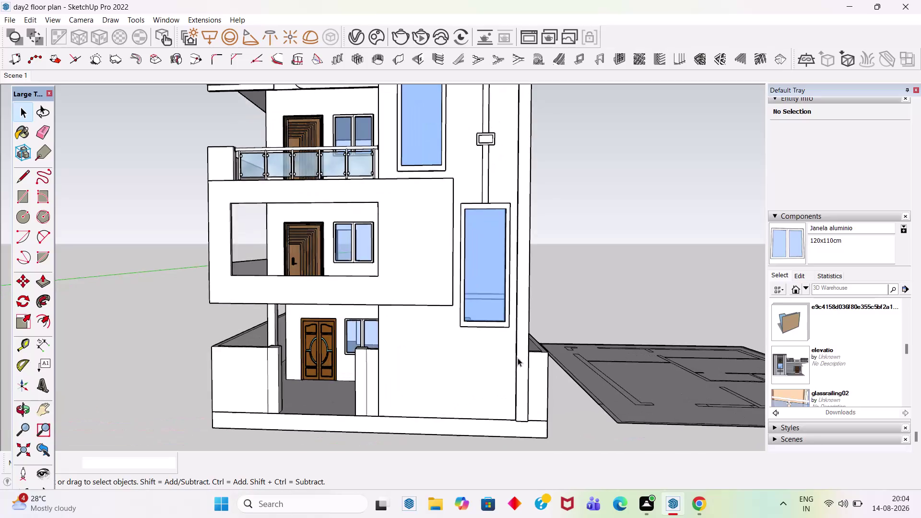
Draw a rectangle across the ground-floor boundary wall face, corner to corner.
scroll(up, 3)
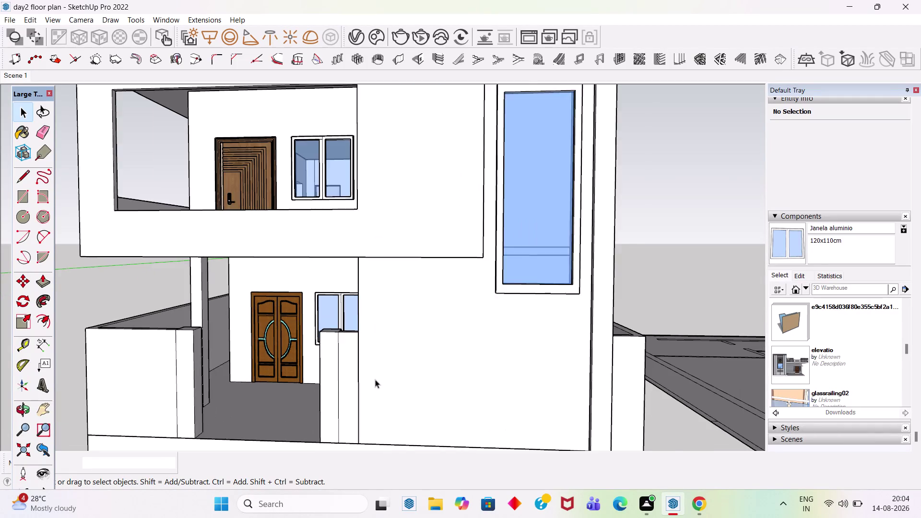
key(r)
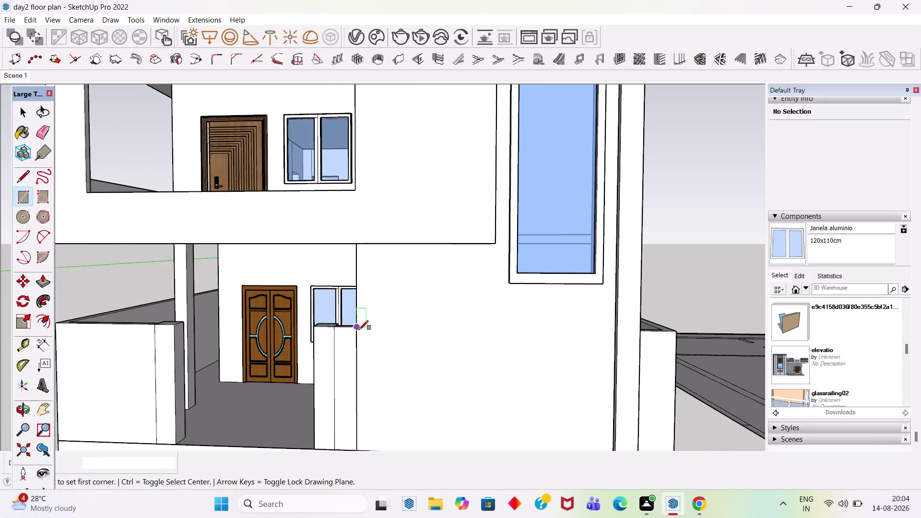
scroll(up, 3)
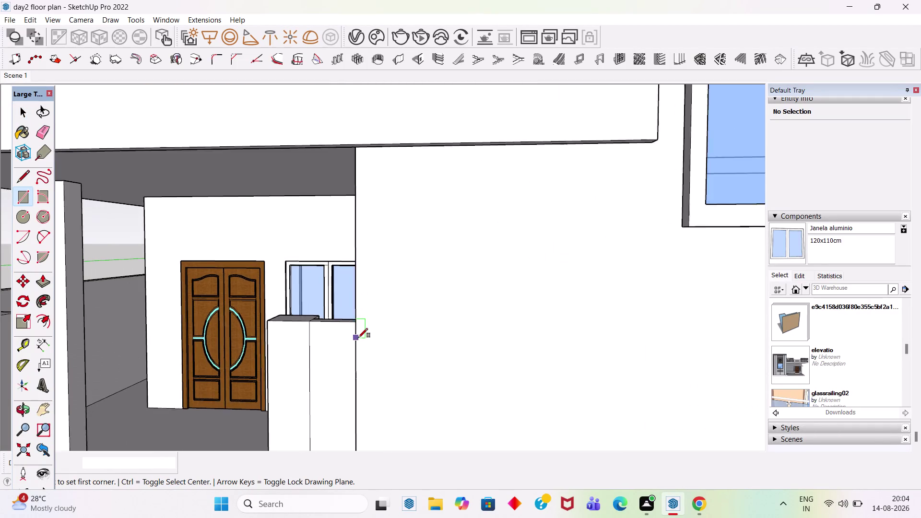
click(356, 320)
scroll(down, 3)
scroll(up, 3)
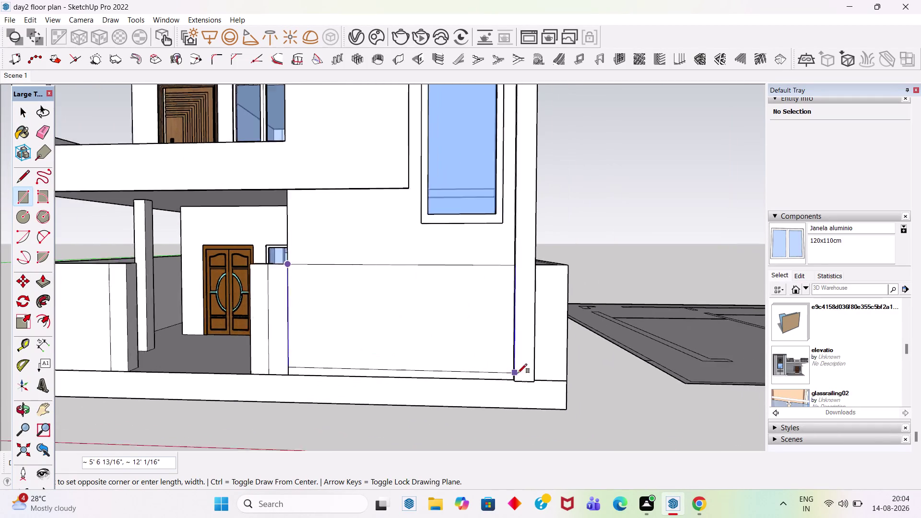
middle_drag(512, 376, 599, 412)
scroll(up, 3)
scroll(up, 3)
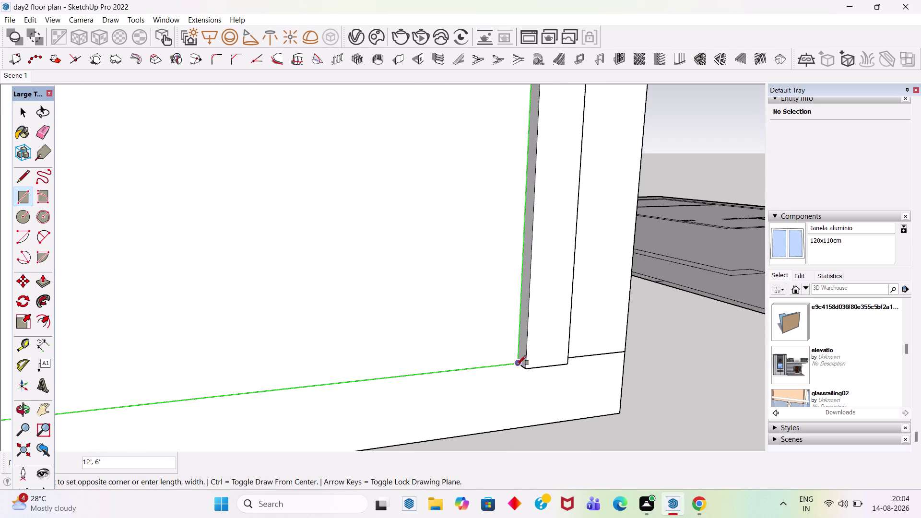
click(517, 362)
key(space)
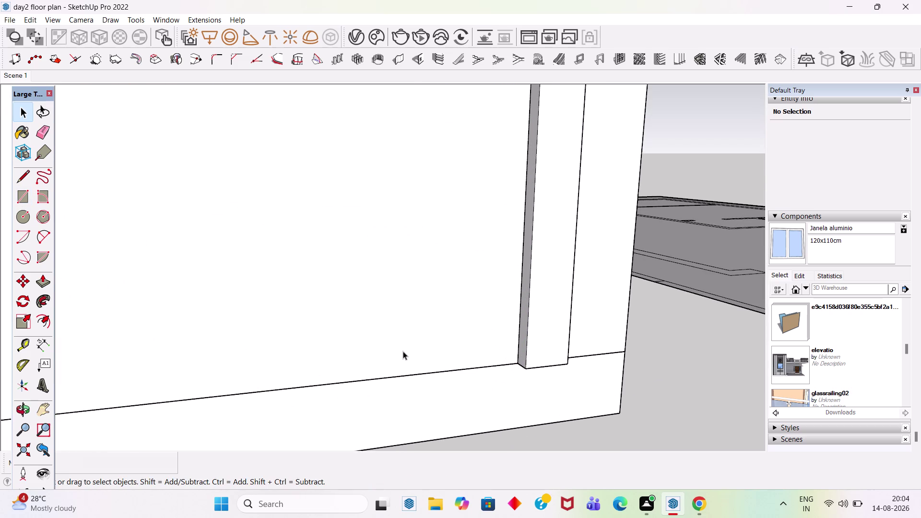
Offset the wall face inward 1' and select the resulting inner rectangle.
key(f)
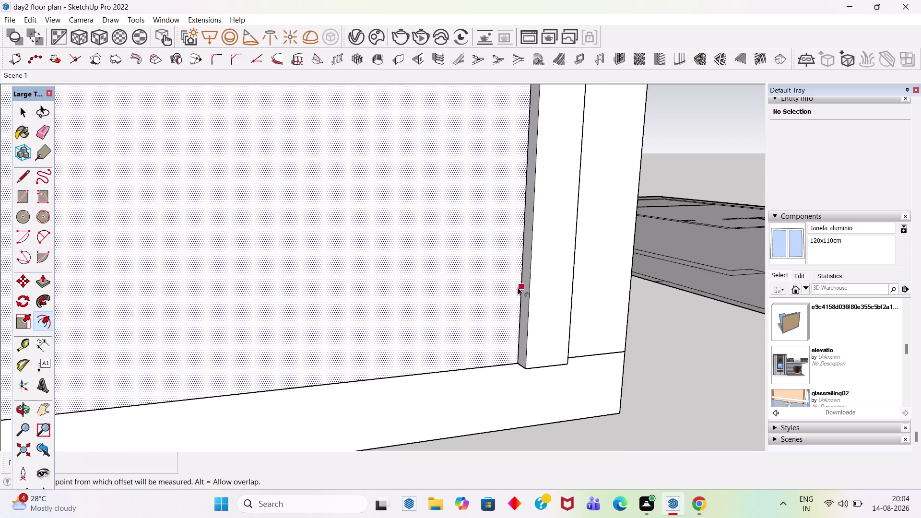
click(517, 287)
text(1)
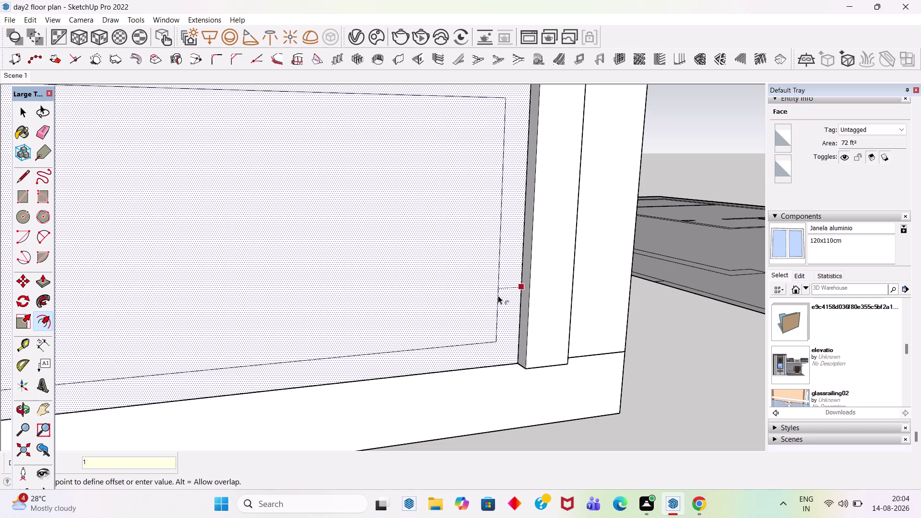
text(')
key(Return)
key(space)
scroll(down, 3)
scroll(down, 3)
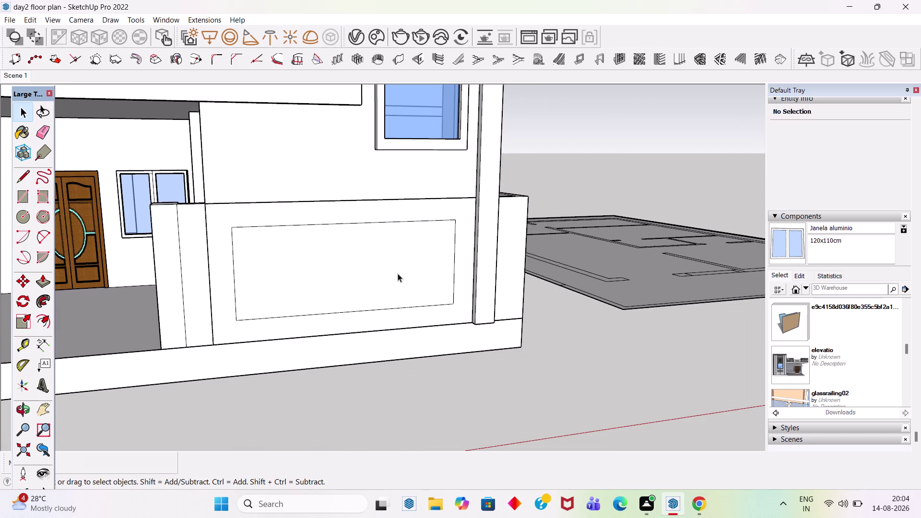
click(397, 273)
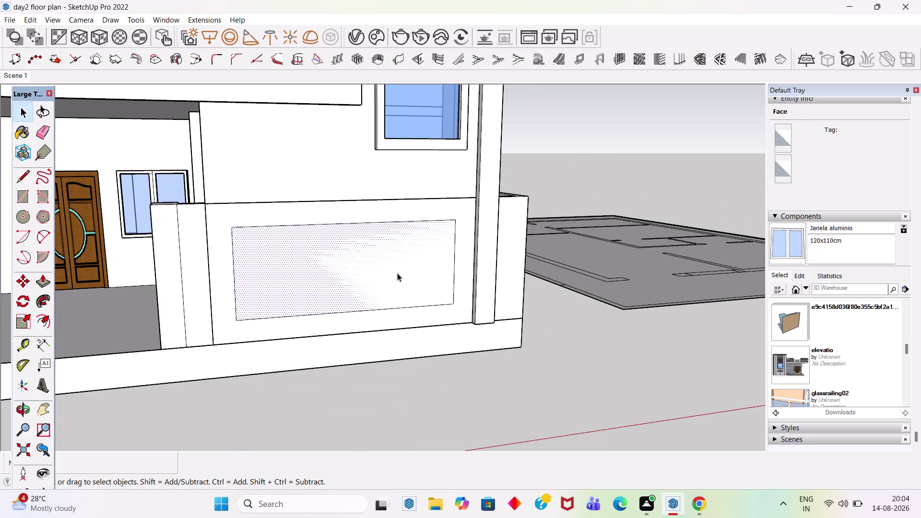
Push-pull the border band around the inner rectangle by 2 inches.
scroll(up, 3)
click(473, 218)
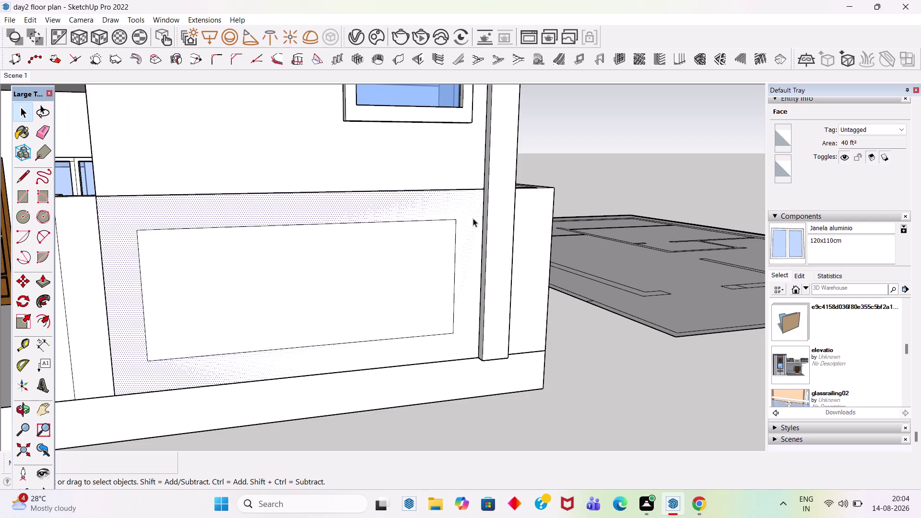
scroll(up, 3)
key(p)
click(492, 216)
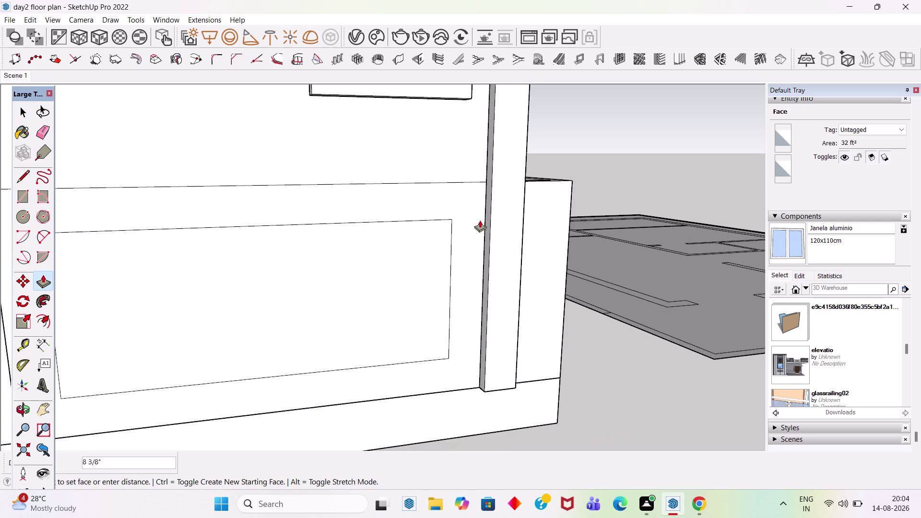
click(473, 227)
key(space)
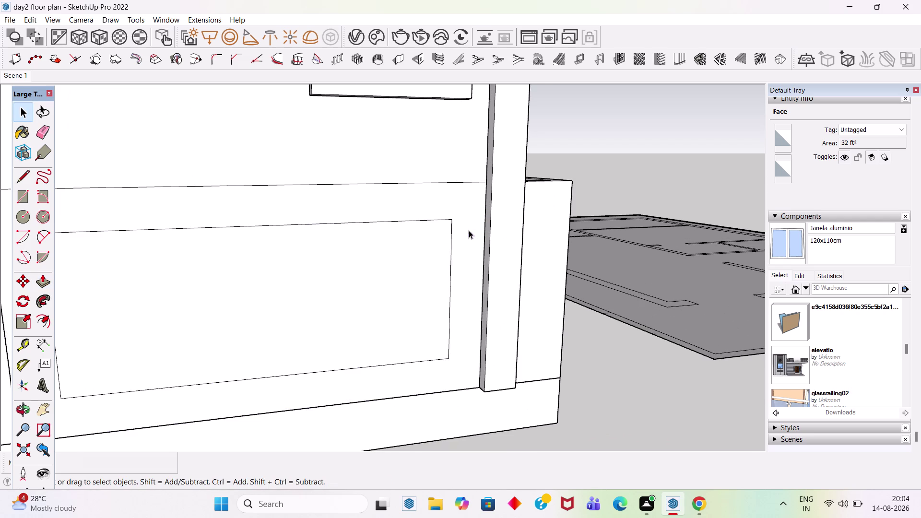
key(p)
click(466, 230)
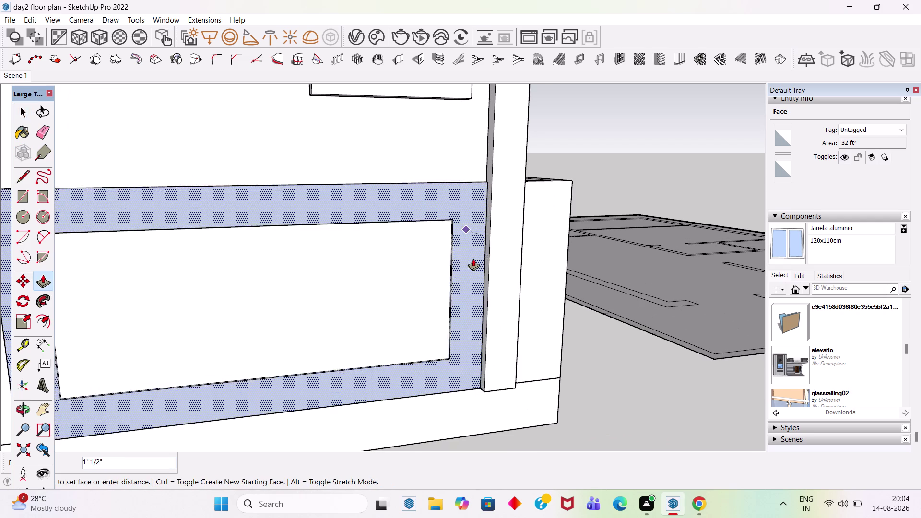
key(Escape)
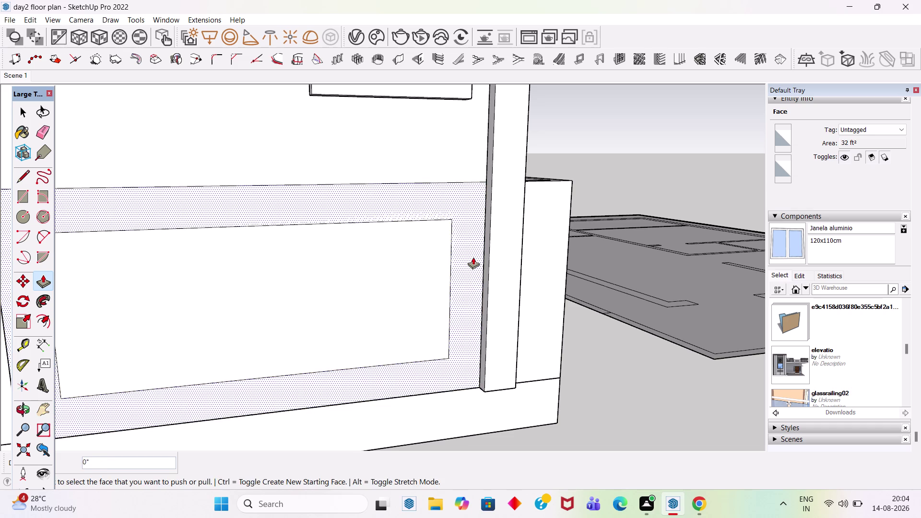
key(space)
key(p)
click(468, 269)
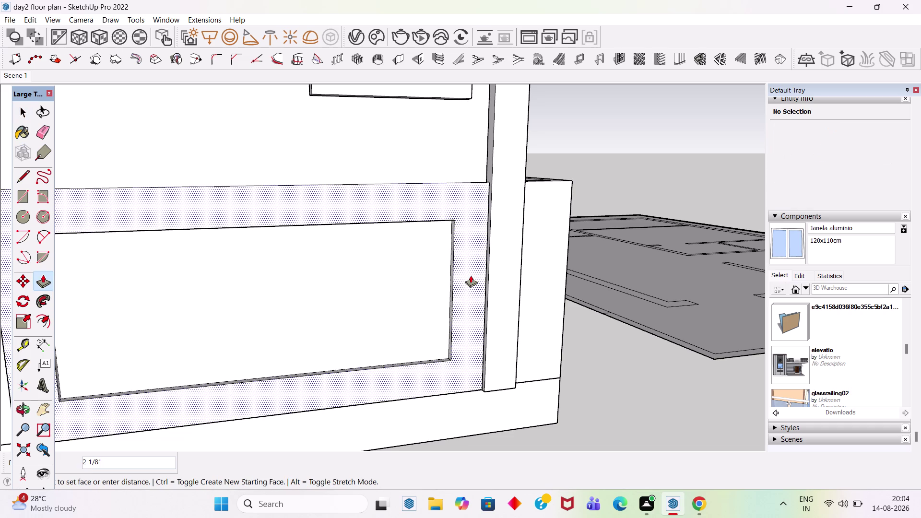
key(2)
key(Return)
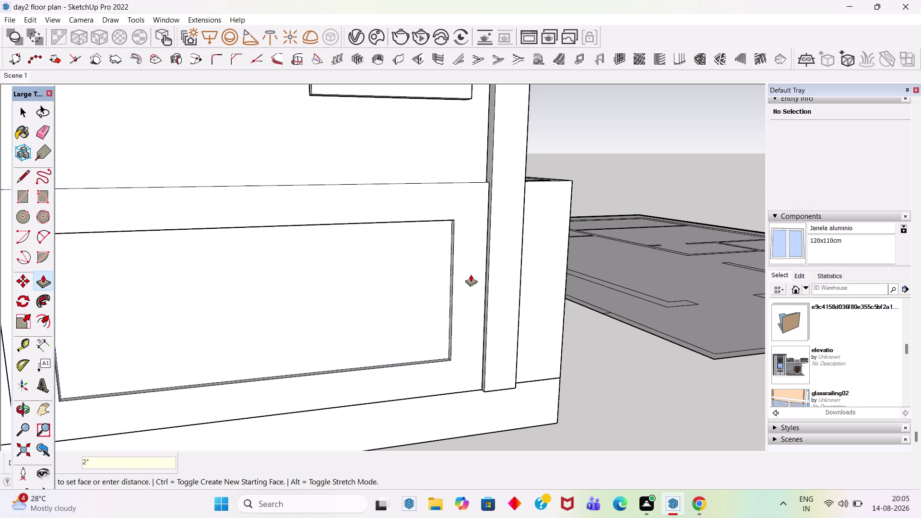
key(space)
Select all connected panel geometry and open its context menu.
triple_click(469, 272)
right_click(470, 272)
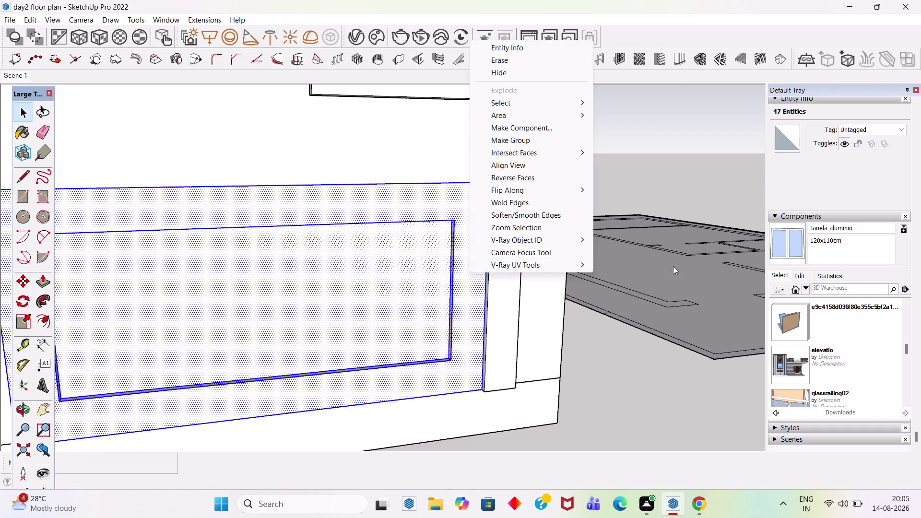
click(506, 142)
click(672, 161)
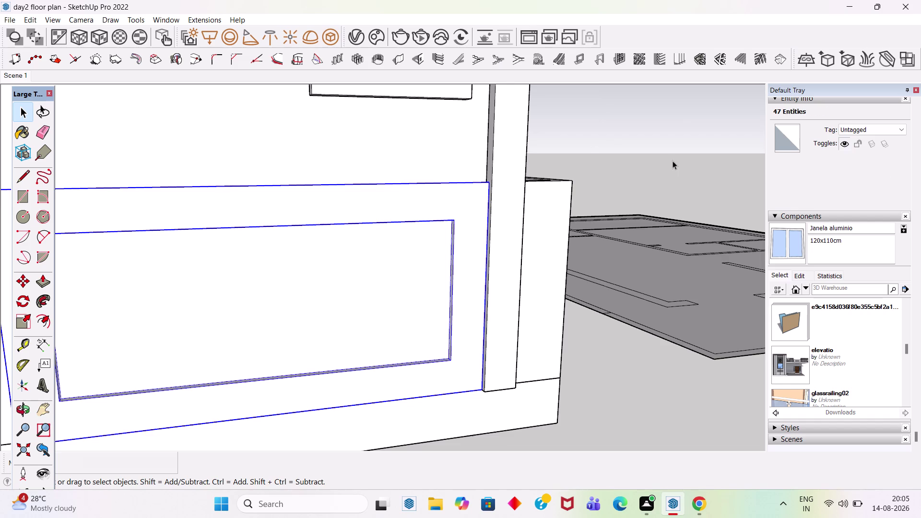
Orbit to the gate pillar, open its group, and push-pull its front face.
scroll(down, 3)
middle_drag(577, 276, 512, 242)
scroll(up, 3)
middle_drag(390, 224, 579, 327)
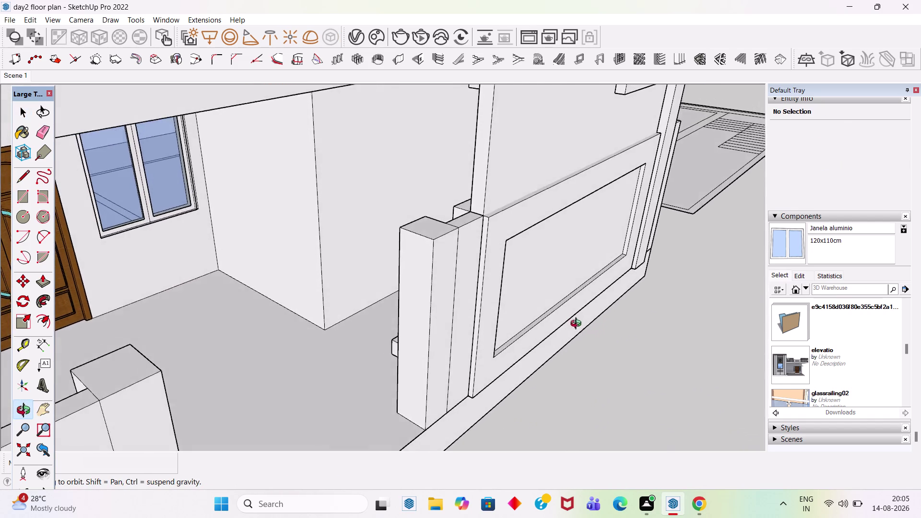
middle_drag(579, 327, 434, 311)
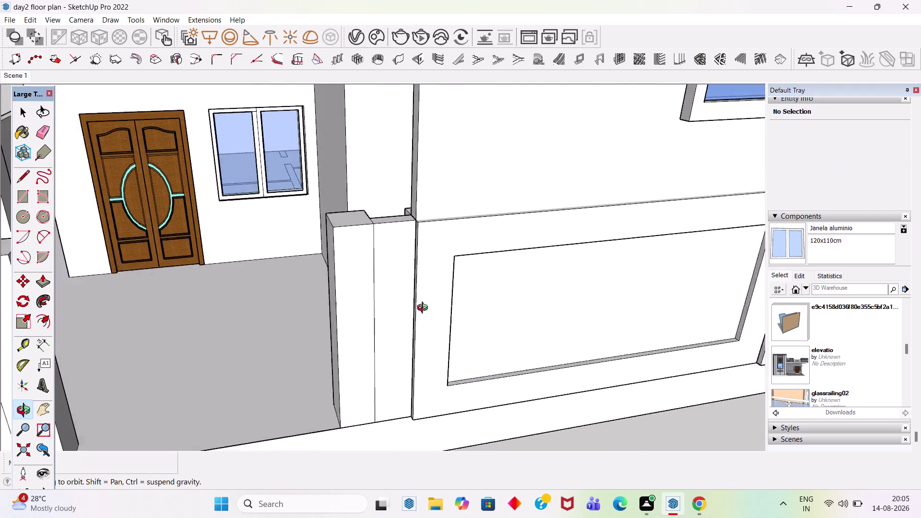
middle_drag(433, 311, 488, 300)
scroll(up, 3)
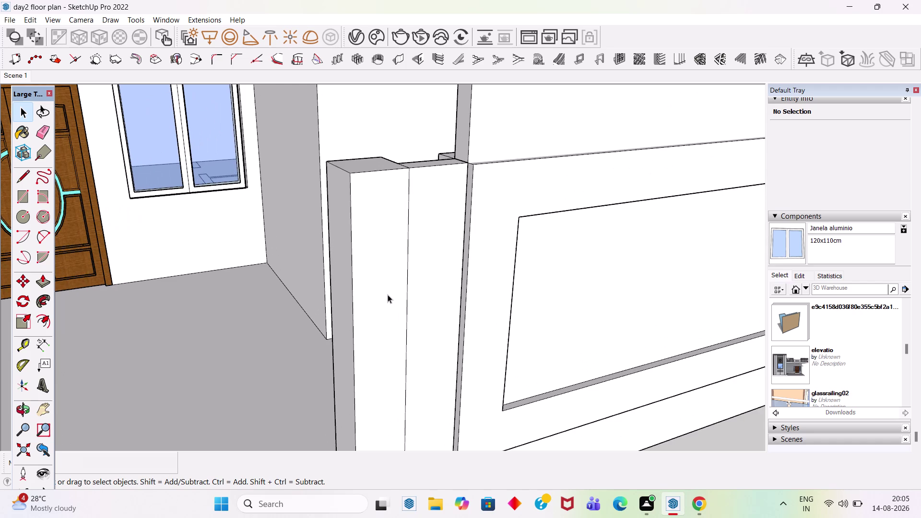
click(387, 295)
double_click(391, 292)
click(392, 287)
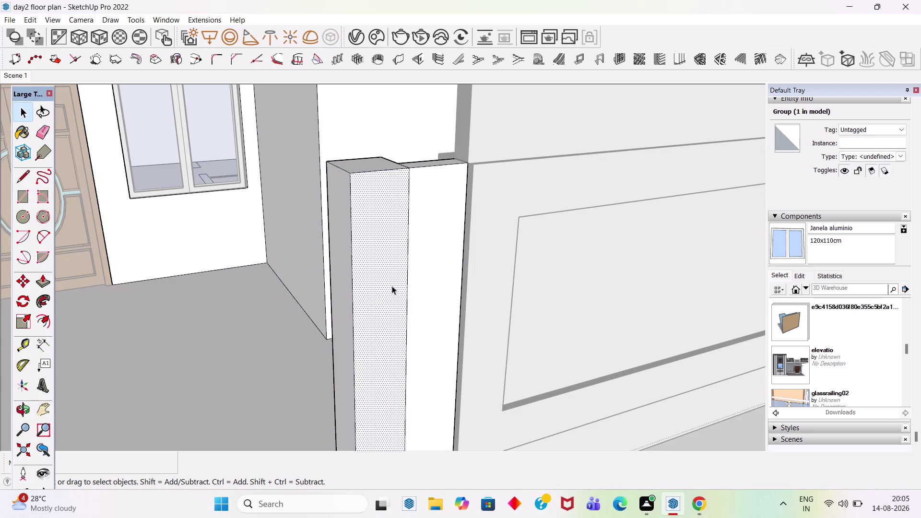
key(p)
click(420, 289)
click(471, 254)
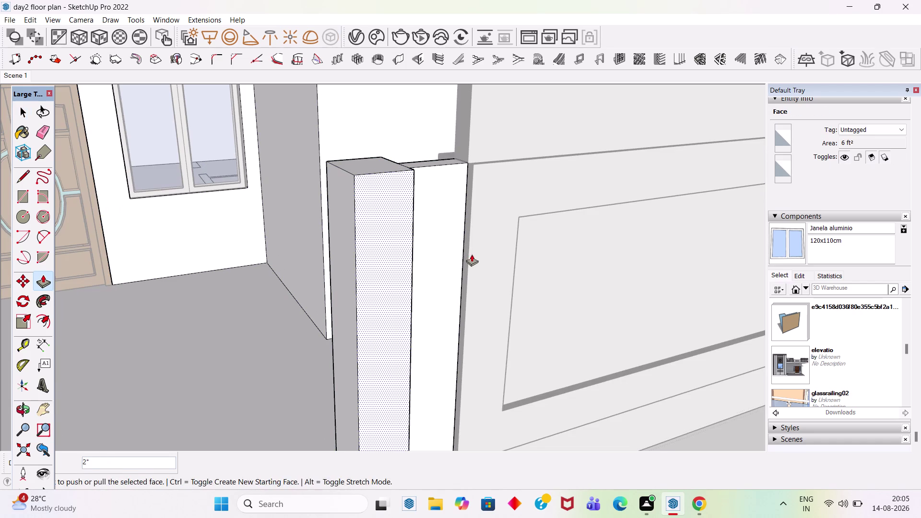
key(space)
Orbit around the whole front boundary wall and back to the house front.
scroll(down, 3)
click(520, 405)
scroll(down, 3)
middle_drag(515, 407, 506, 352)
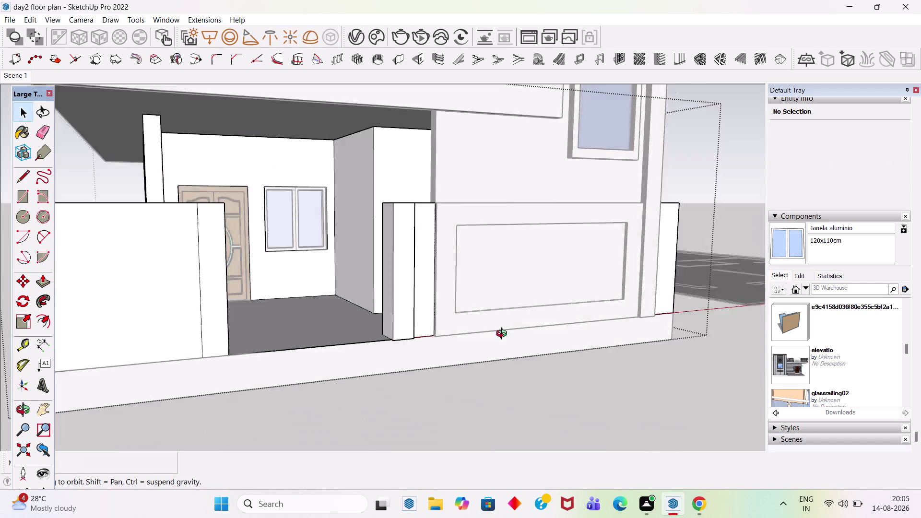
middle_drag(507, 352, 143, 367)
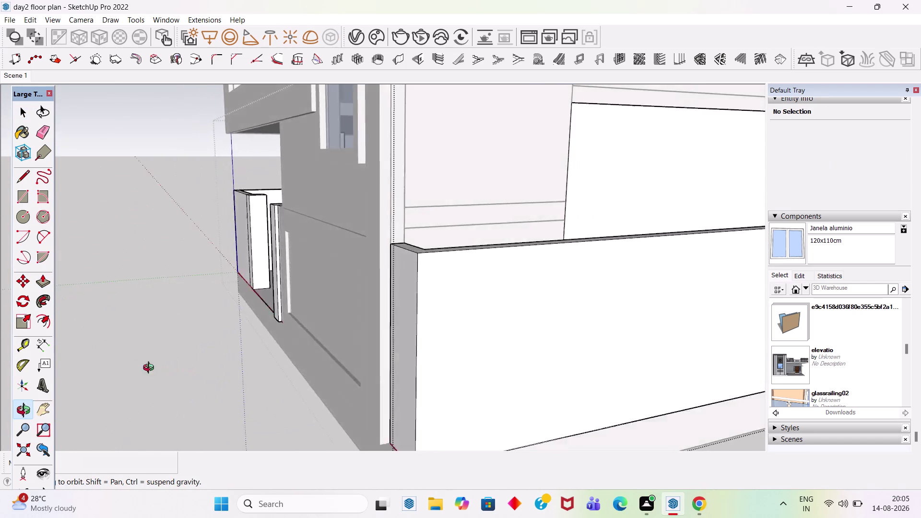
middle_drag(143, 367, 441, 309)
scroll(down, 3)
scroll(up, 3)
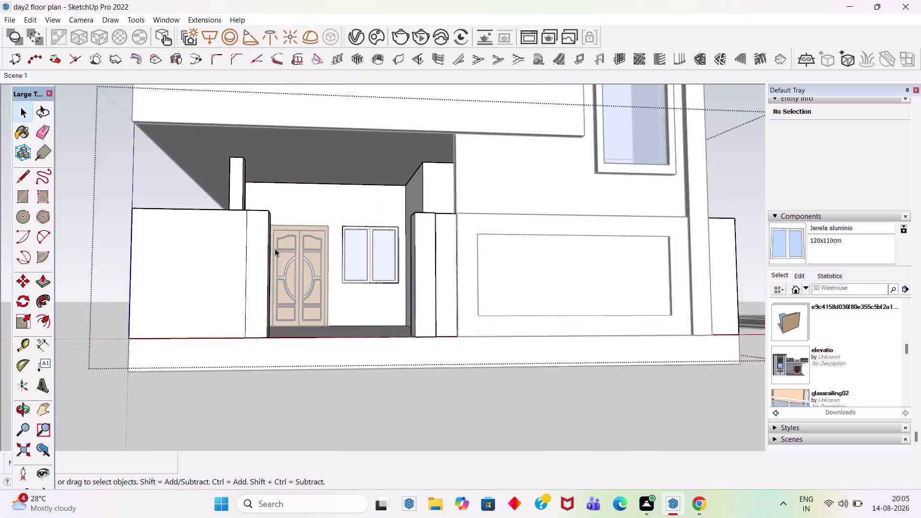
scroll(up, 3)
scroll(up, 3)
scroll(down, 3)
Push-pull the left gate pillar's side face by 2 inches.
double_click(308, 301)
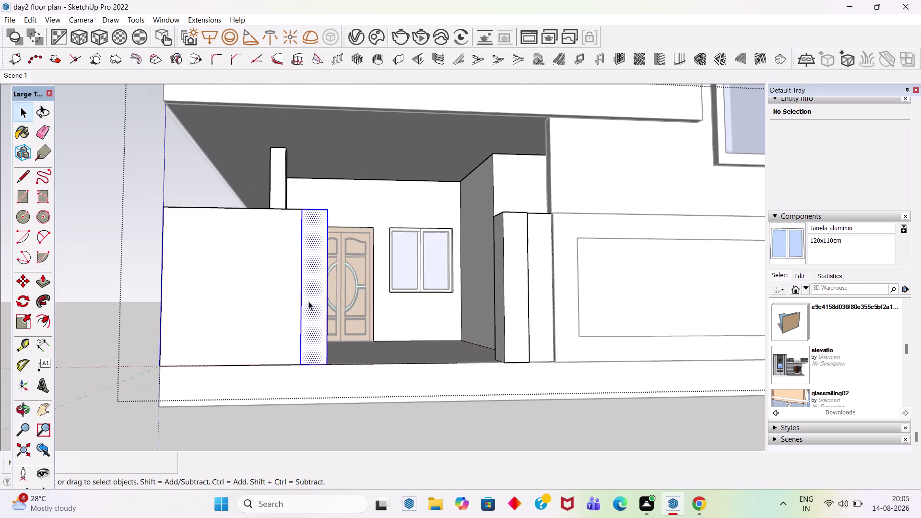
click(314, 304)
key(p)
click(314, 301)
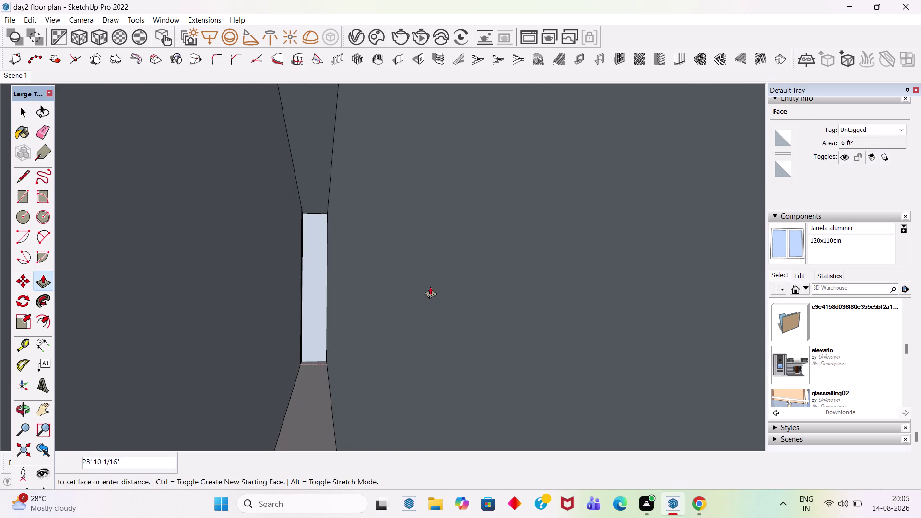
scroll(down, 3)
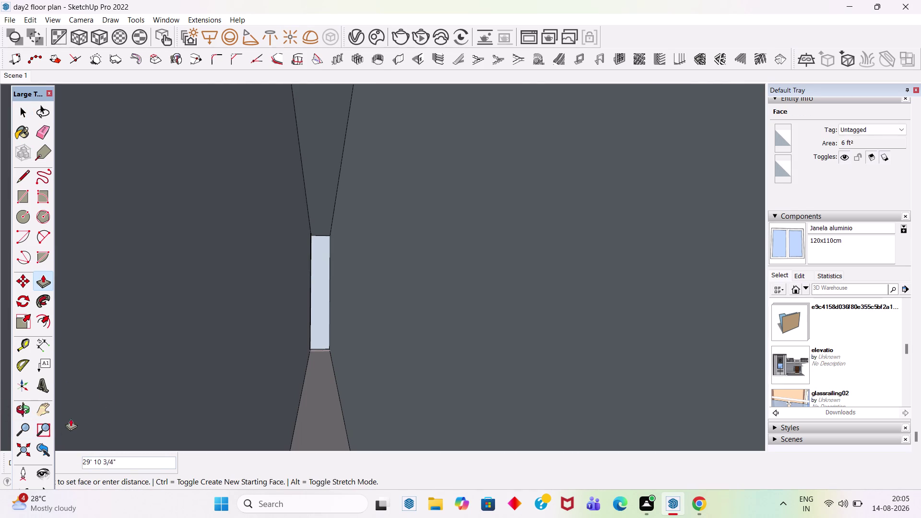
key(2)
key(Return)
key(space)
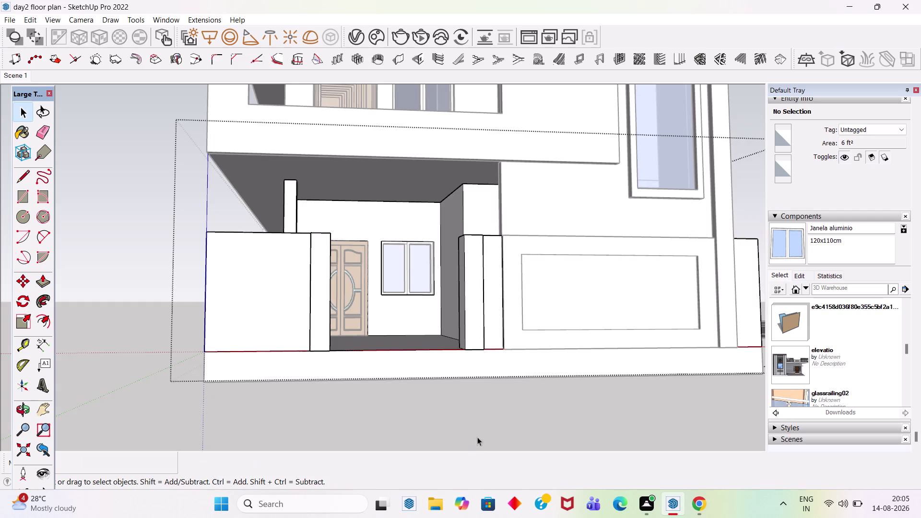
scroll(up, 3)
scroll(down, 3)
middle_drag(359, 302, 403, 374)
scroll(up, 3)
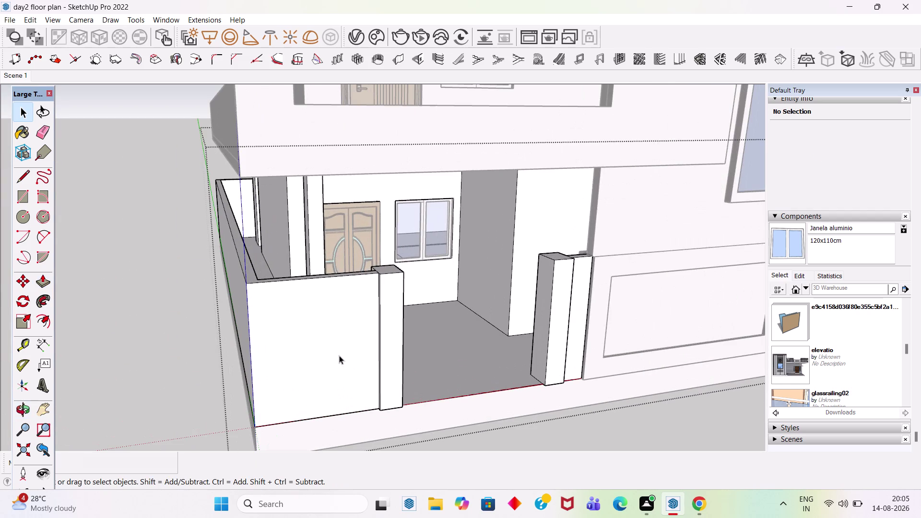
click(188, 333)
key(r)
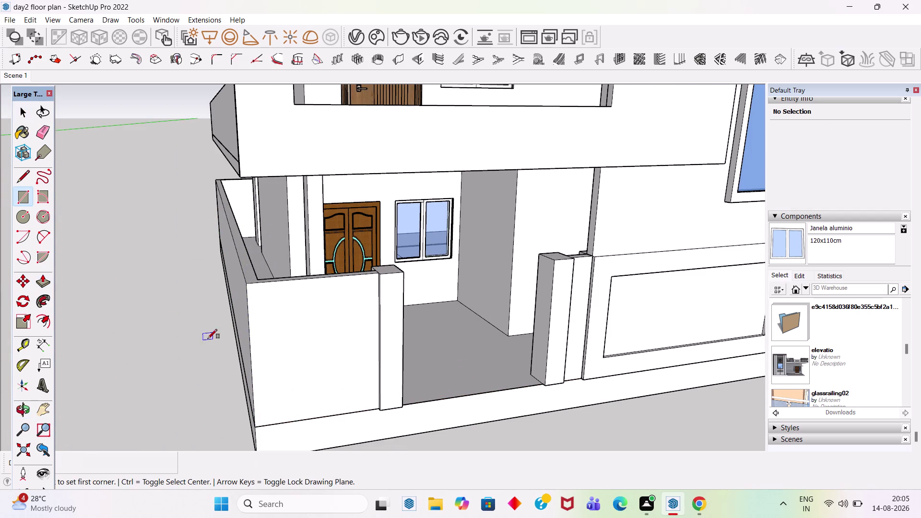
scroll(up, 3)
middle_drag(384, 303, 433, 310)
scroll(up, 3)
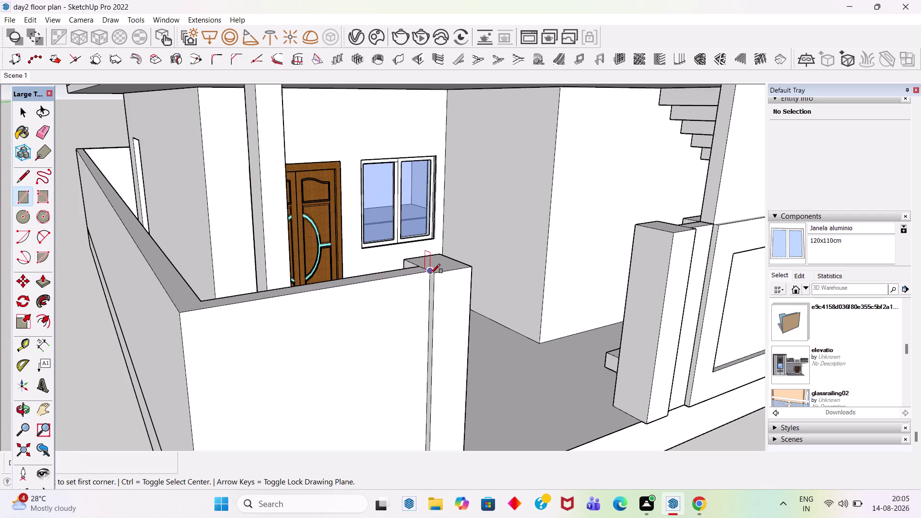
click(431, 272)
scroll(down, 3)
scroll(up, 3)
click(313, 390)
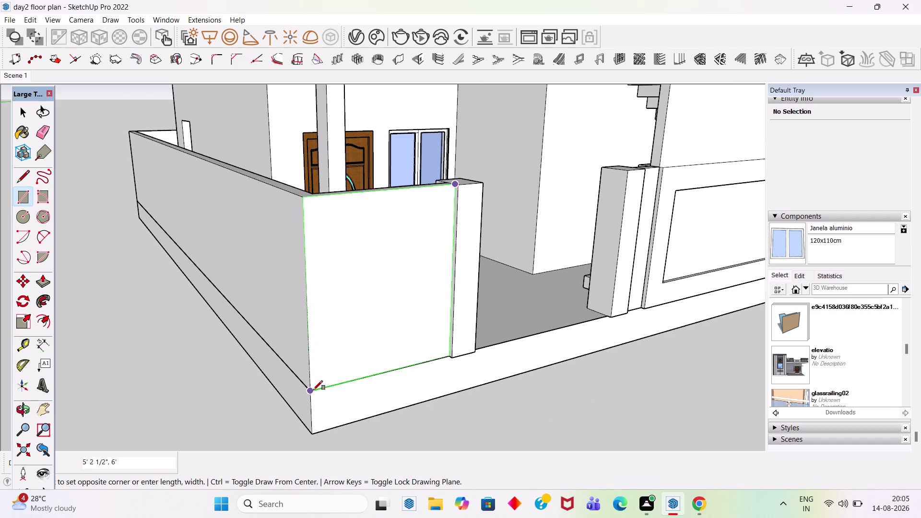
key(space)
key(f)
click(389, 209)
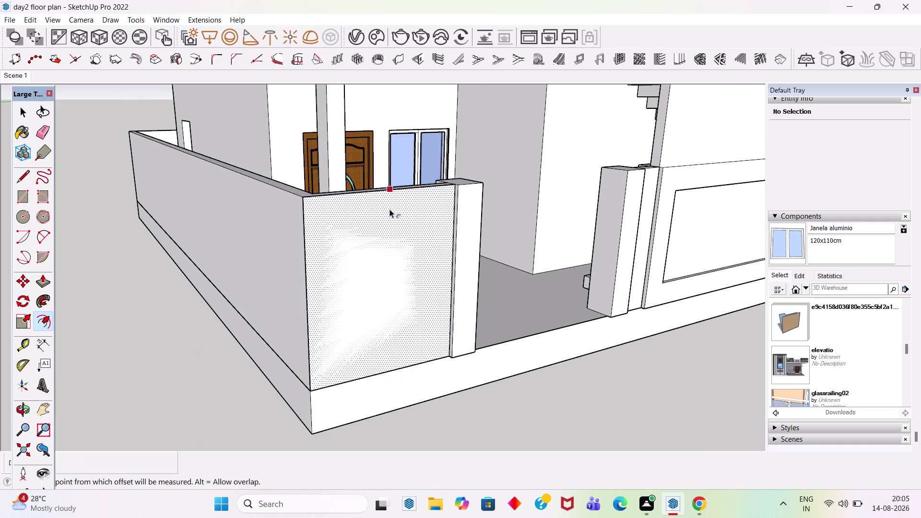
text(1')
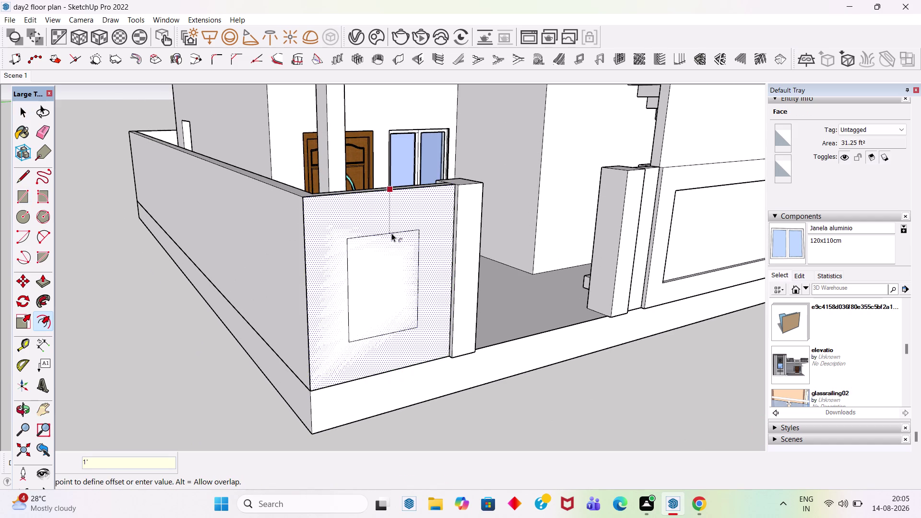
key(Return)
key(space)
click(381, 224)
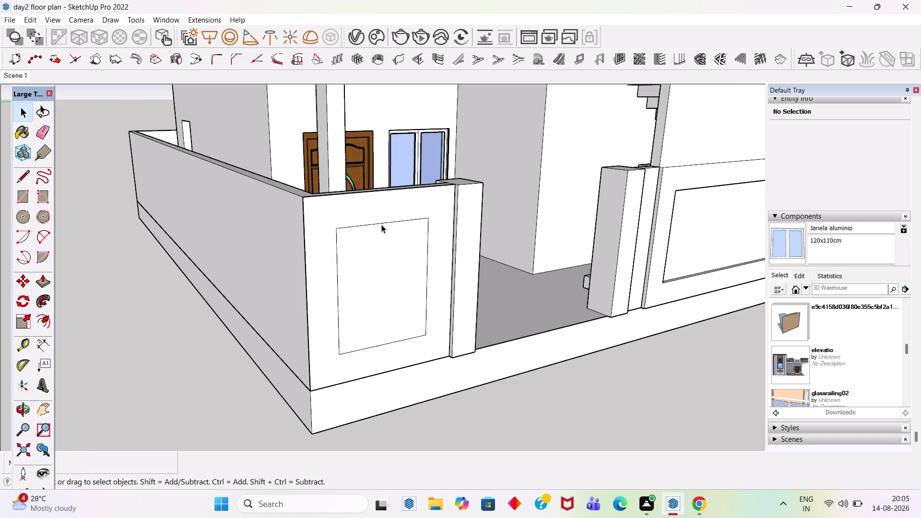
key(p)
click(418, 211)
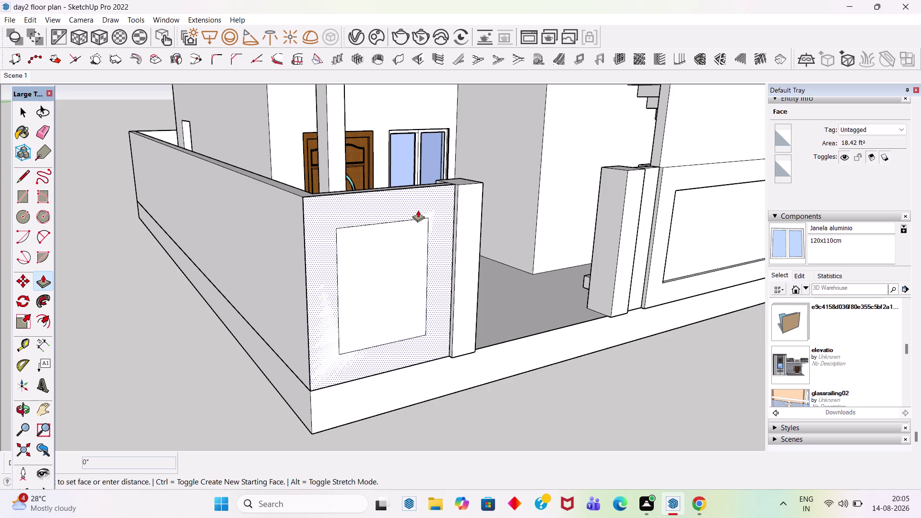
scroll(up, 3)
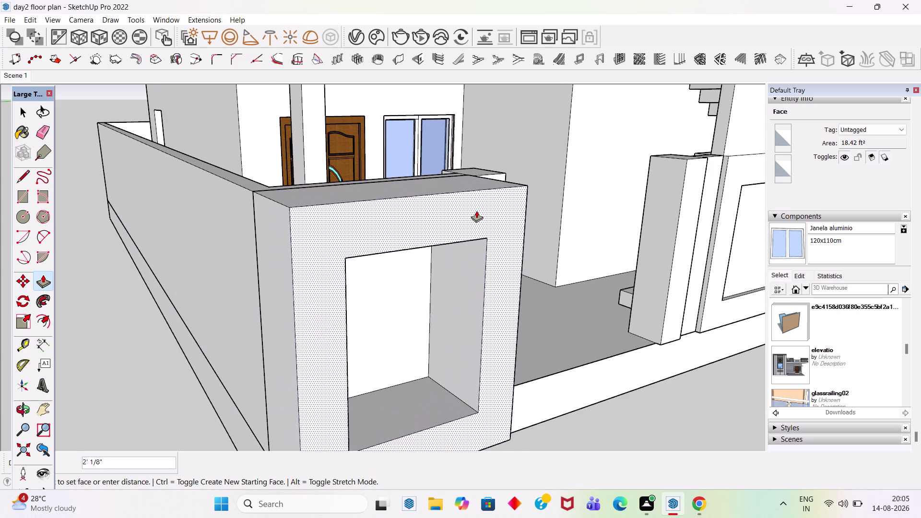
middle_drag(504, 193, 329, 156)
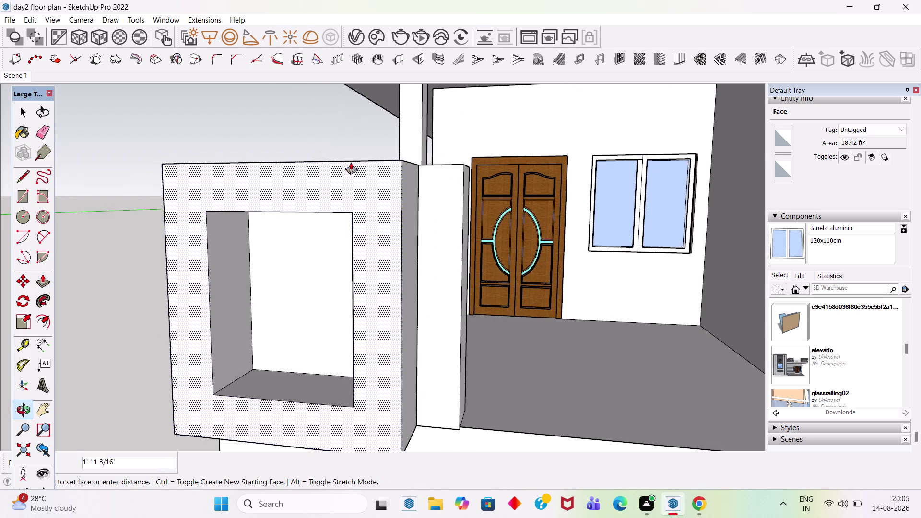
click(437, 238)
key(space)
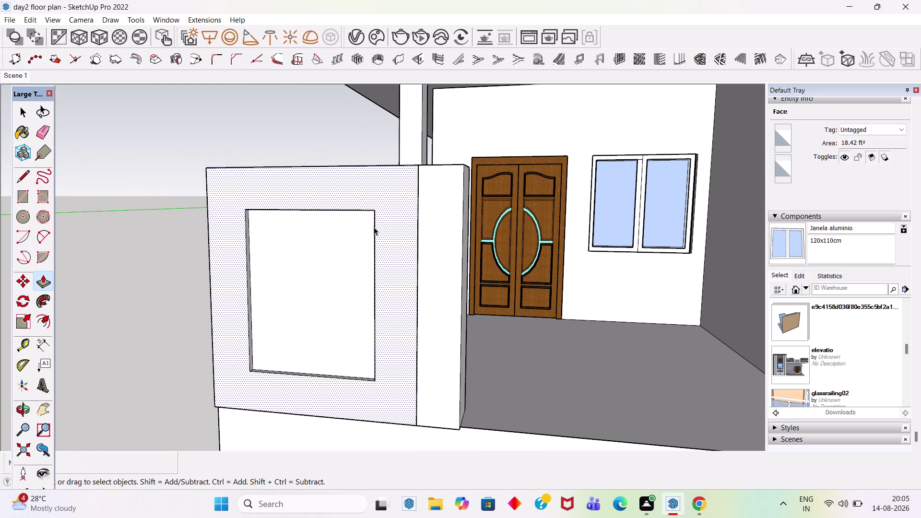
scroll(down, 3)
middle_drag(400, 226, 552, 271)
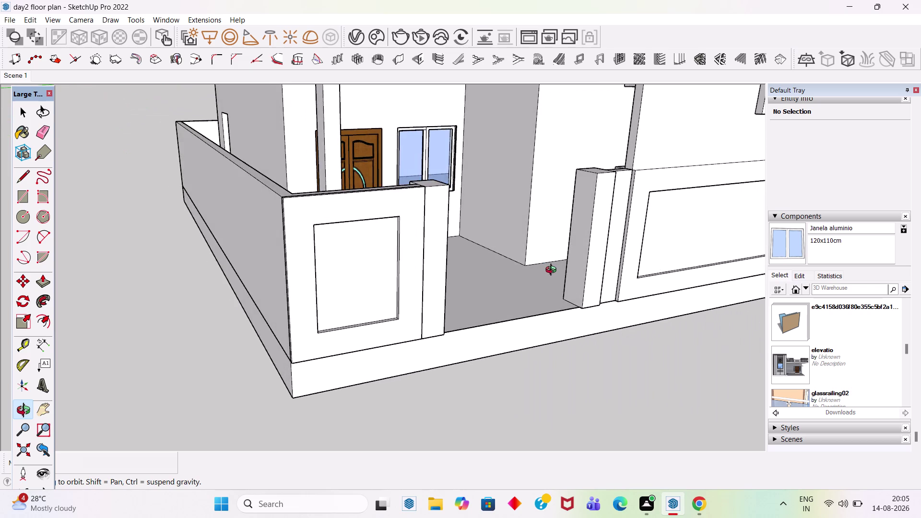
middle_drag(553, 271, 679, 289)
scroll(up, 3)
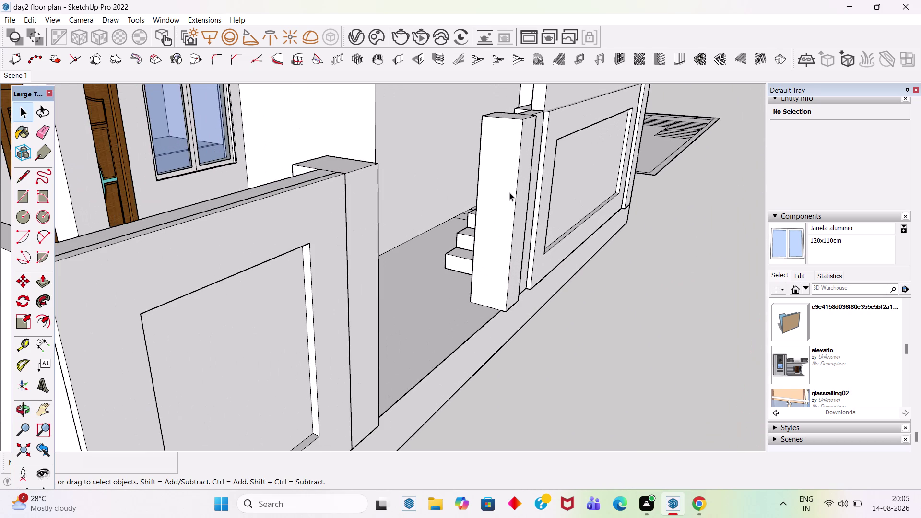
scroll(down, 3)
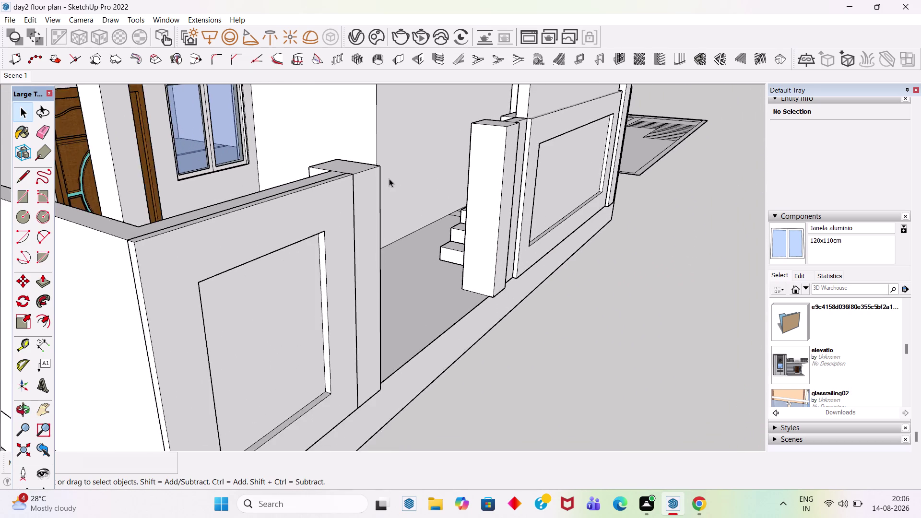
scroll(down, 3)
middle_drag(386, 204, 315, 196)
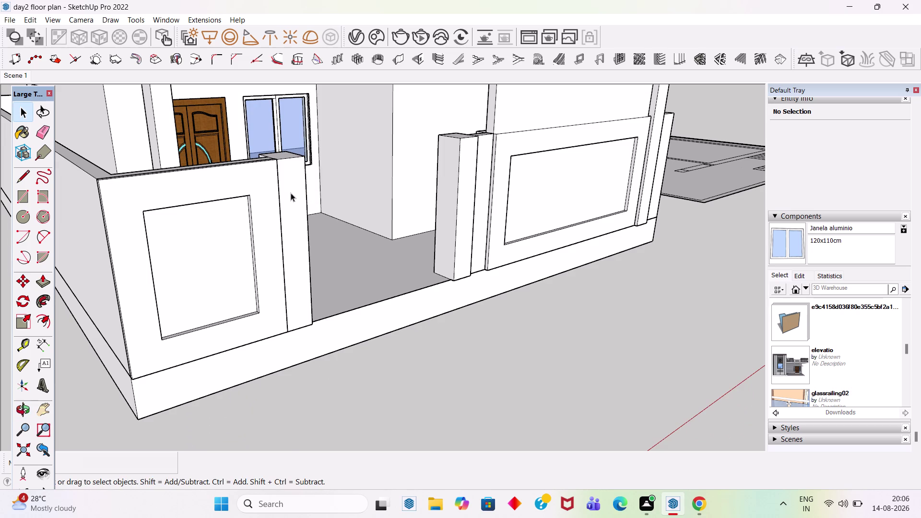
scroll(up, 3)
key(space)
key(ctrl+z)
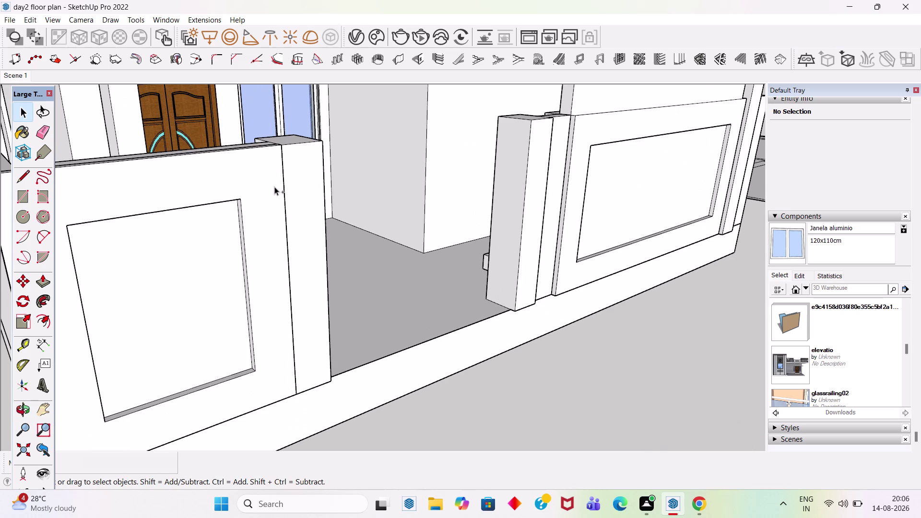
key(ctrl+z)
scroll(down, 3)
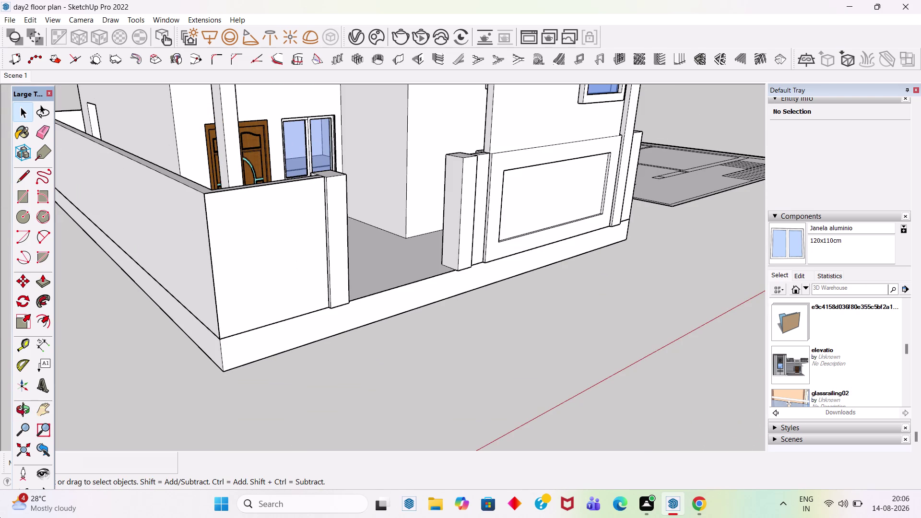
scroll(up, 3)
scroll(up, 3)
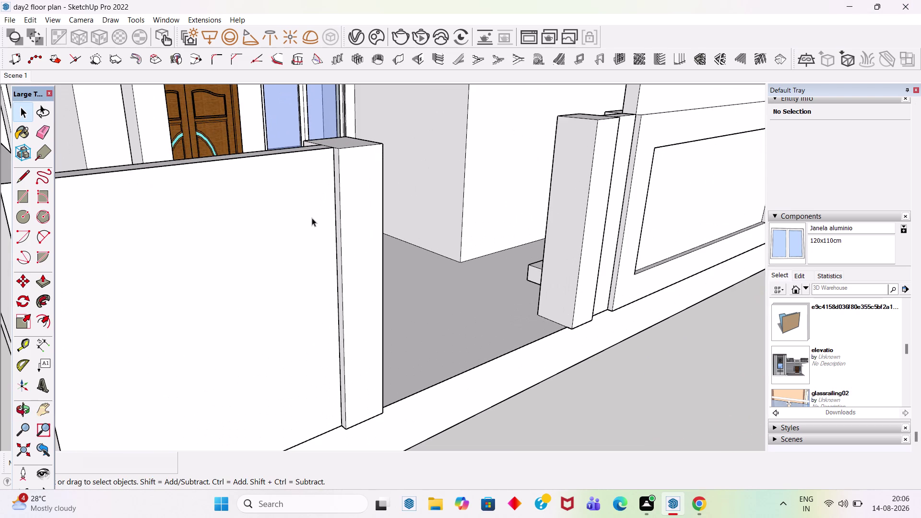
scroll(down, 3)
scroll(up, 3)
click(274, 226)
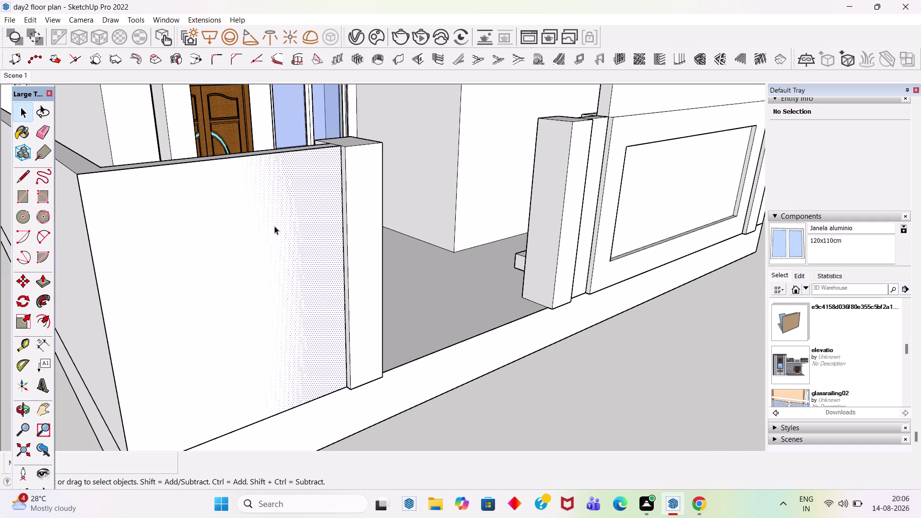
key(Delete)
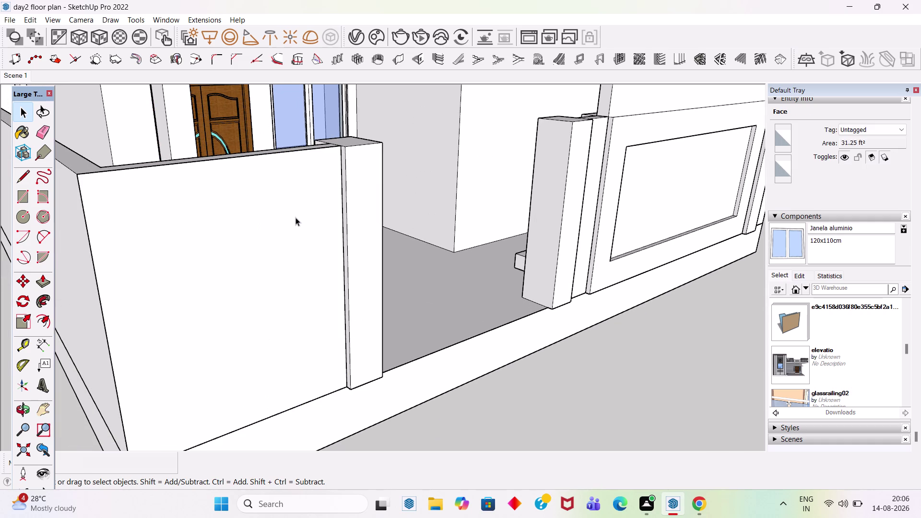
key(t)
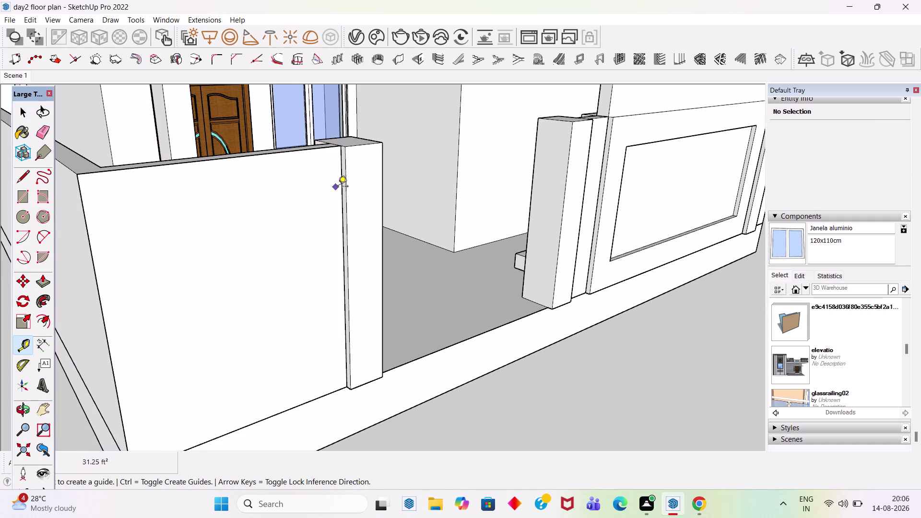
Place a guide 1' from the wall's right edge and draw a rectangle to the bottom corner.
click(340, 186)
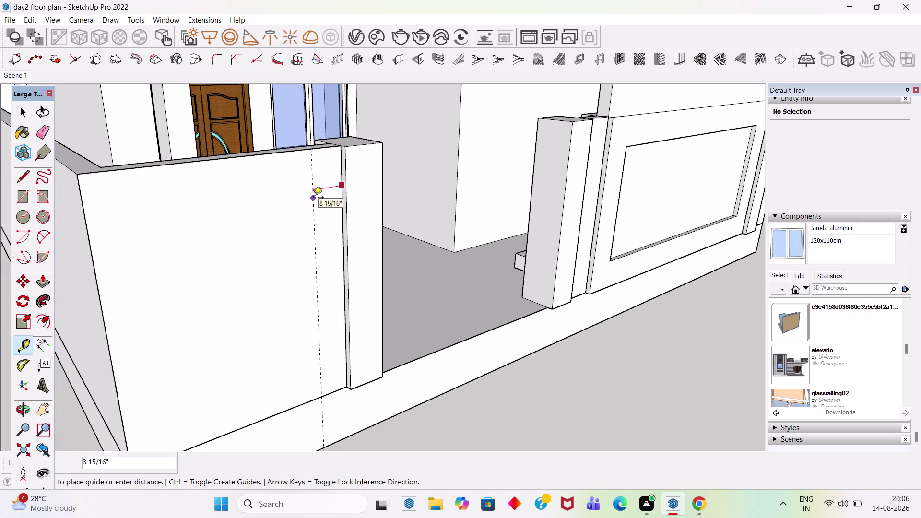
key(1)
key(apostrophe)
key(Return)
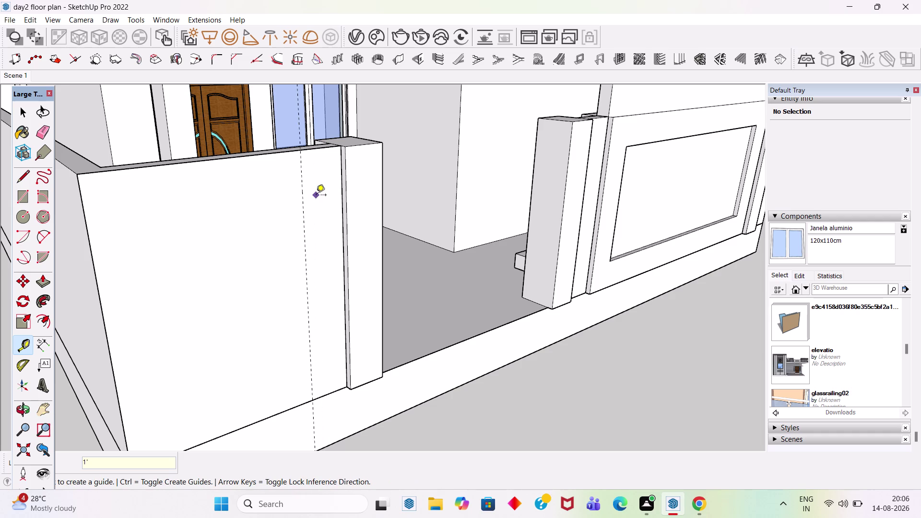
key(r)
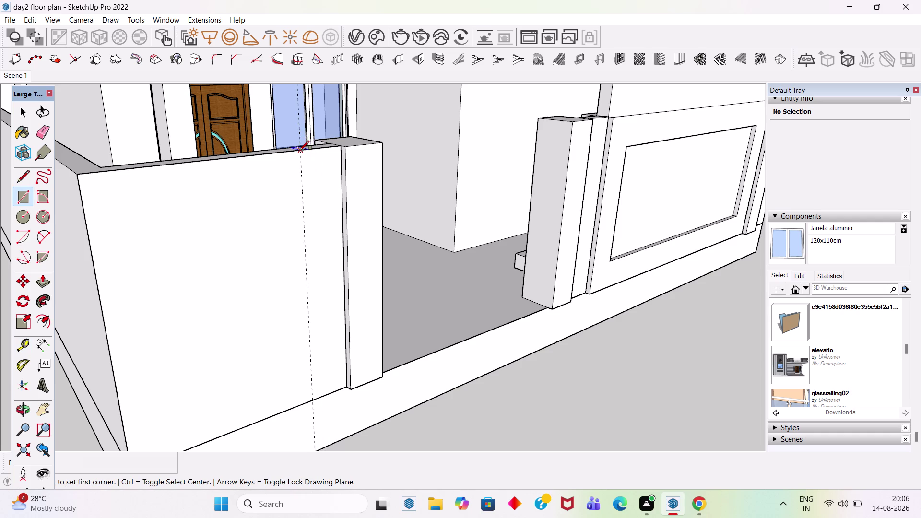
click(300, 150)
scroll(down, 3)
click(159, 402)
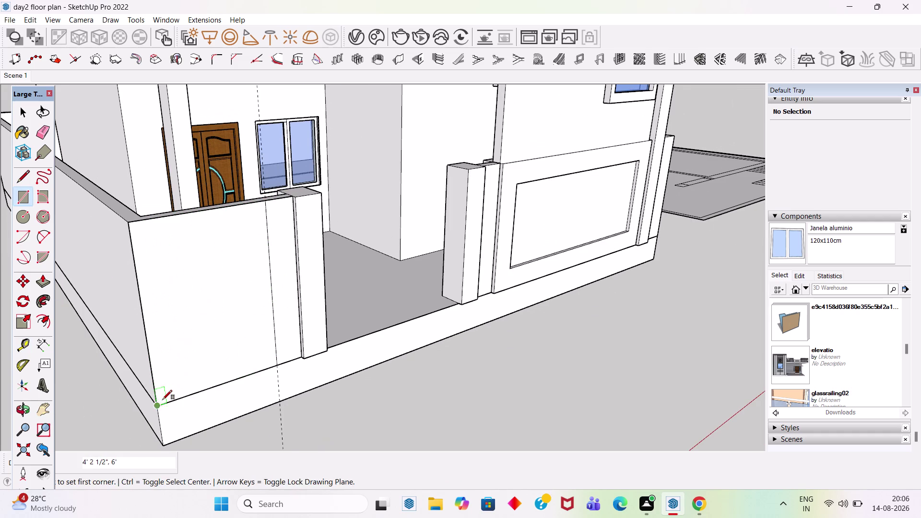
Offset the new wall face inward by 1' to outline the inset panel.
key(space)
key(f)
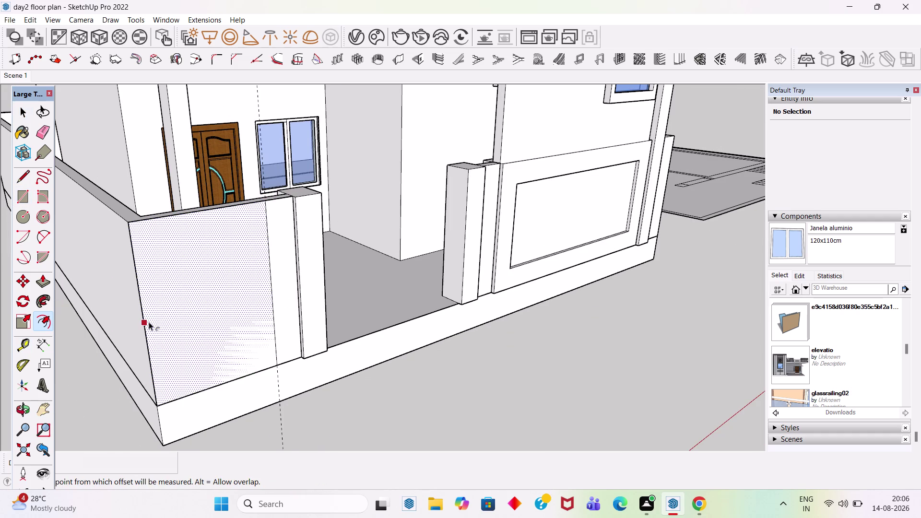
click(148, 322)
key(ctrl+z)
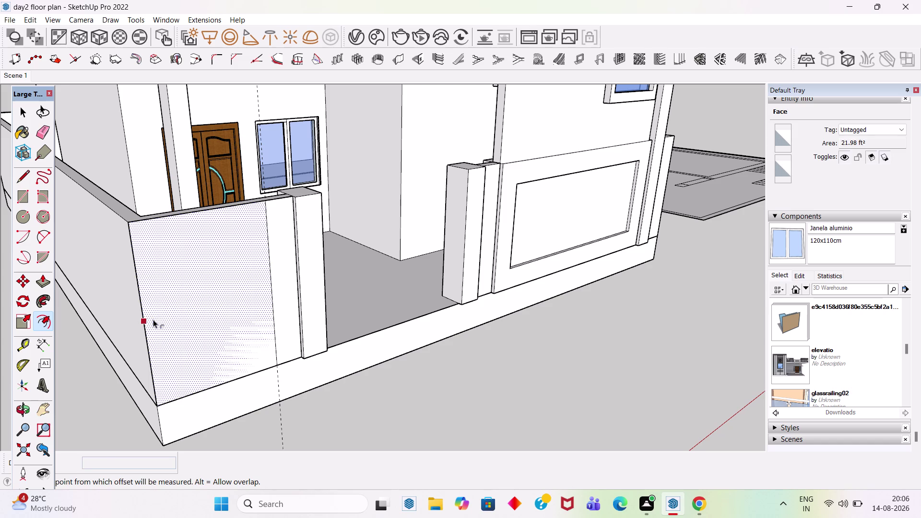
click(153, 319)
key(ctrl+z)
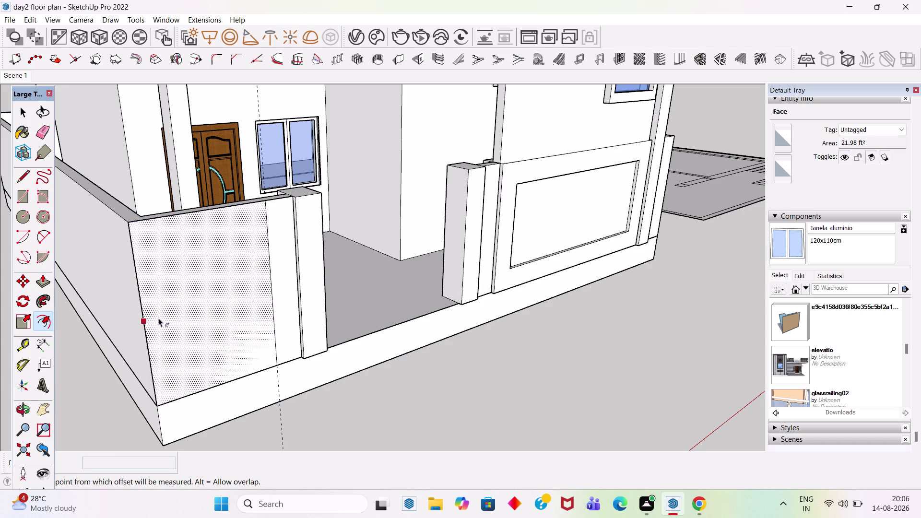
click(155, 322)
text(1)
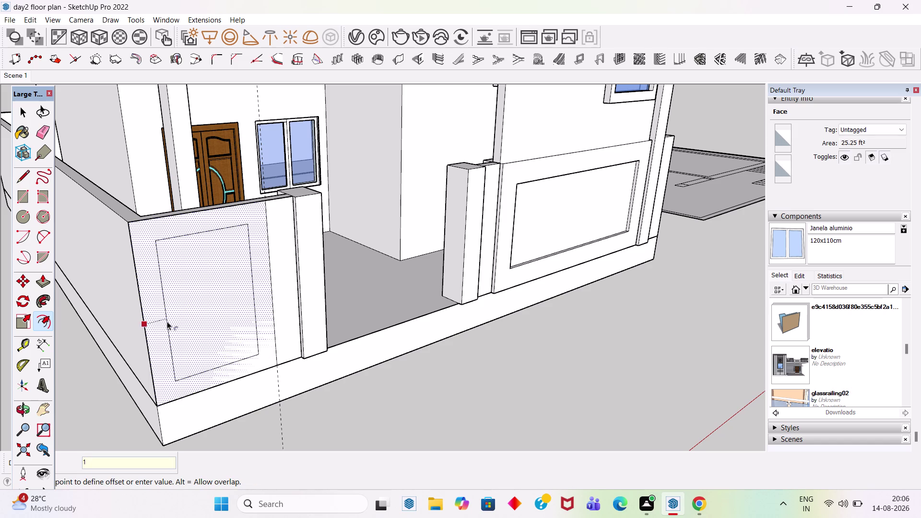
text(')
key(Return)
key(space)
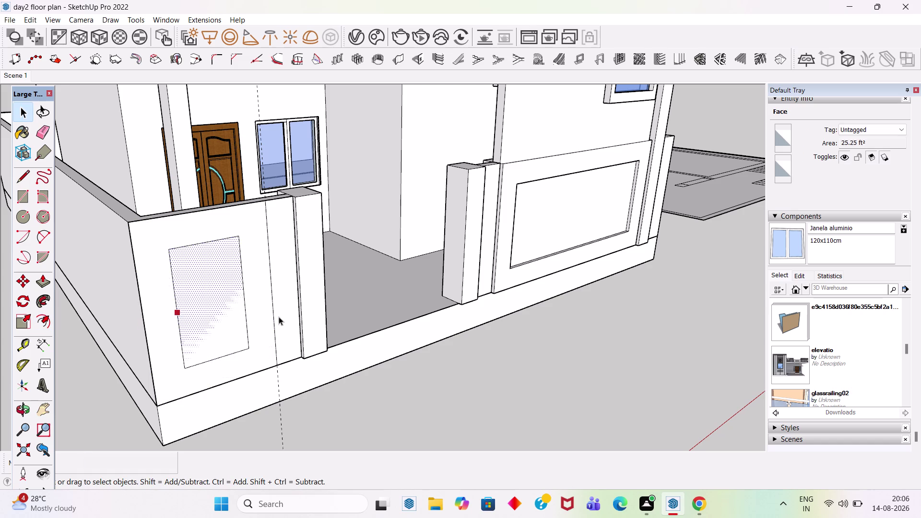
Push the slot rectangle 2 inches into the left porch panel.
key(p)
key(space)
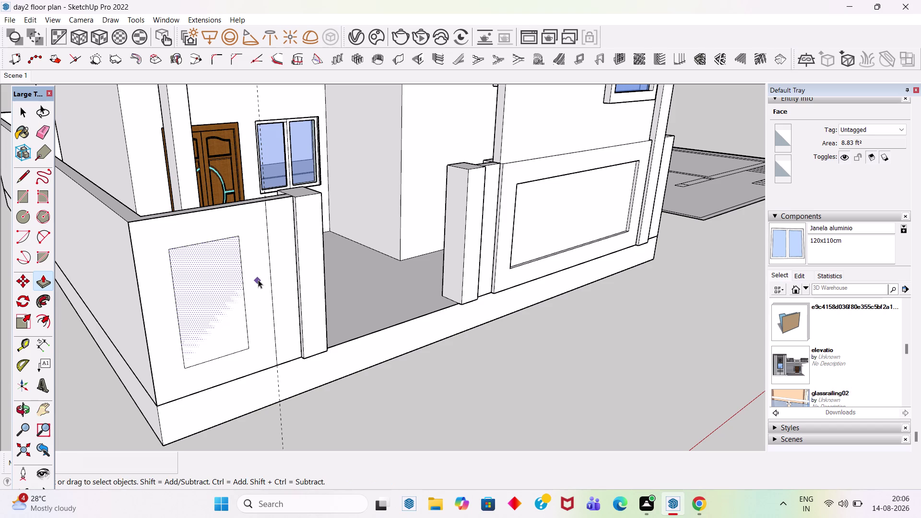
click(258, 280)
key(p)
click(258, 279)
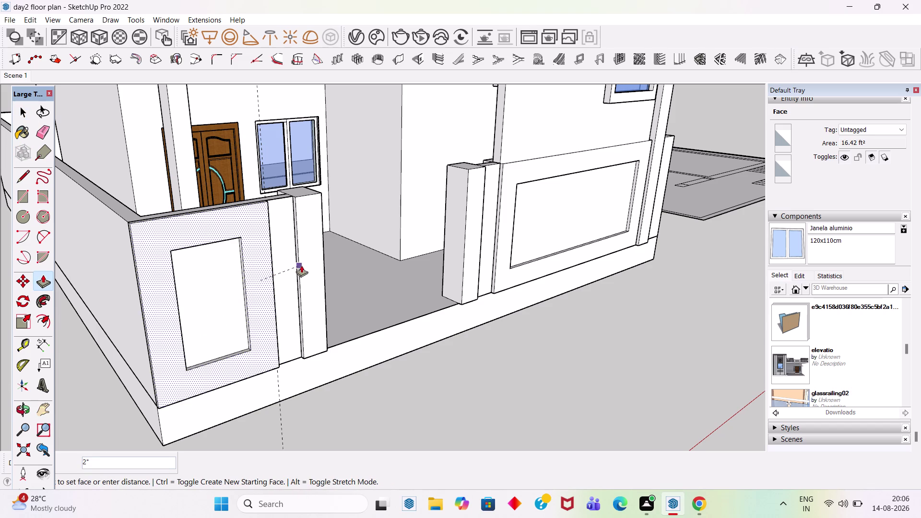
click(306, 264)
key(space)
scroll(down, 3)
click(415, 403)
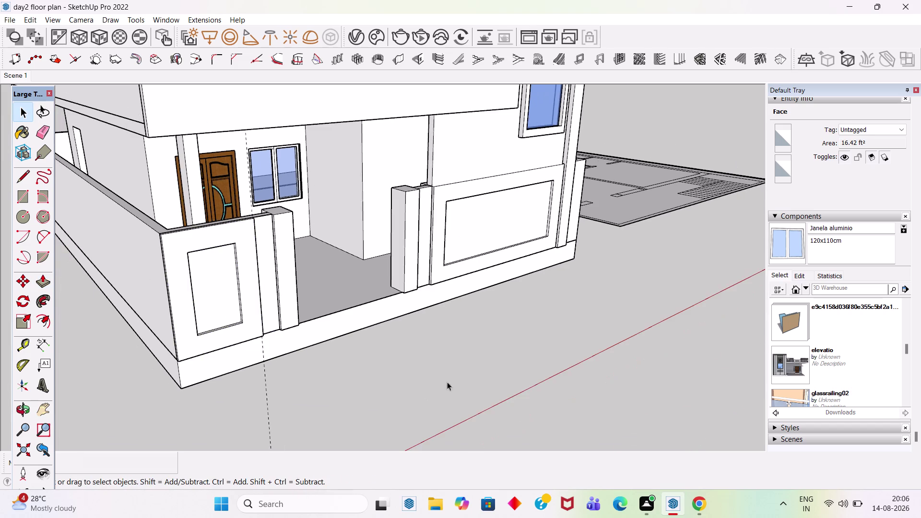
middle_drag(466, 362, 312, 275)
scroll(up, 3)
triple_click(200, 235)
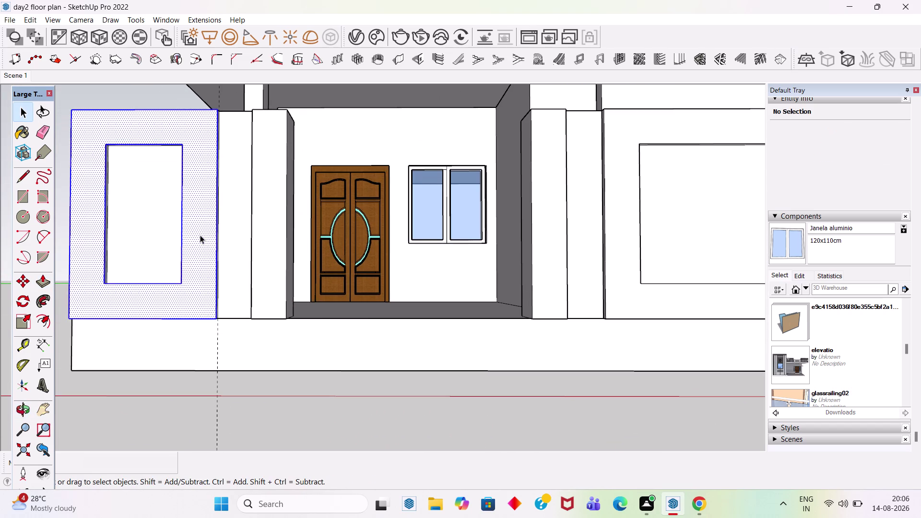
right_click(200, 235)
click(143, 422)
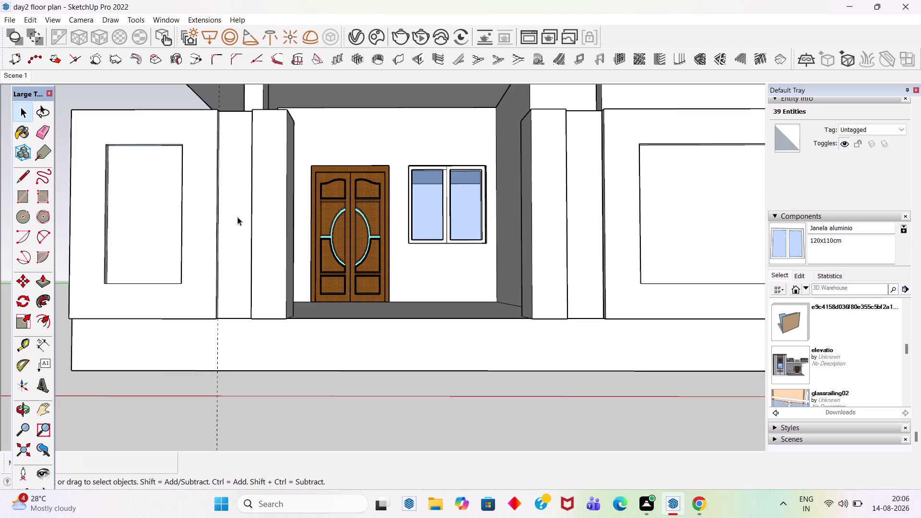
click(238, 218)
key(Delete)
click(154, 215)
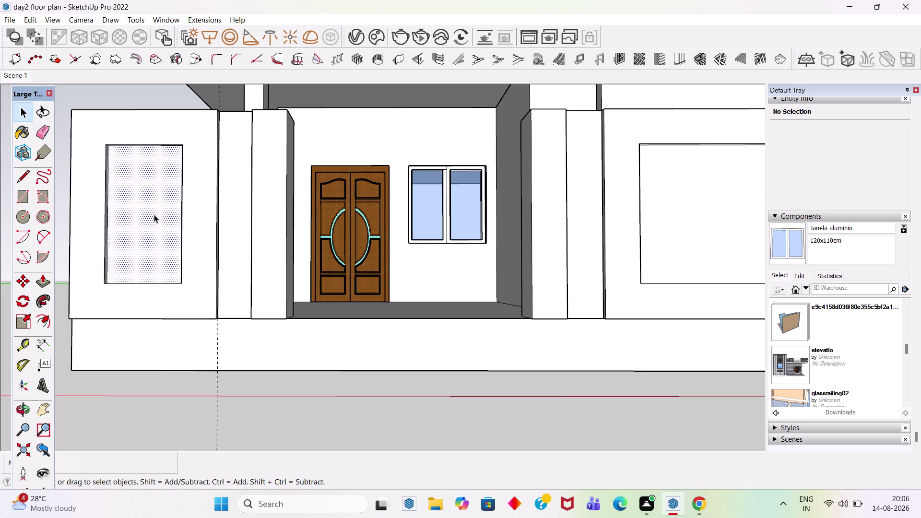
scroll(down, 3)
click(254, 350)
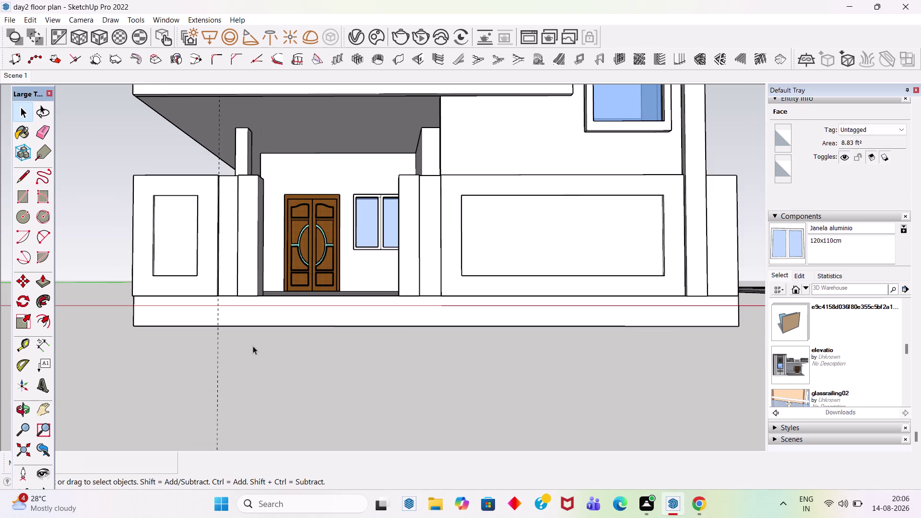
click(544, 252)
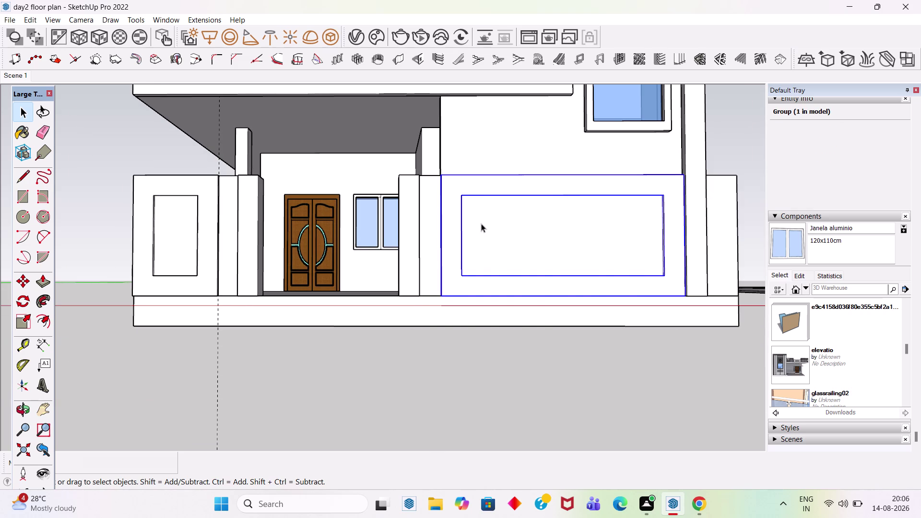
middle_drag(488, 242, 604, 312)
triple_click(224, 214)
right_click(224, 215)
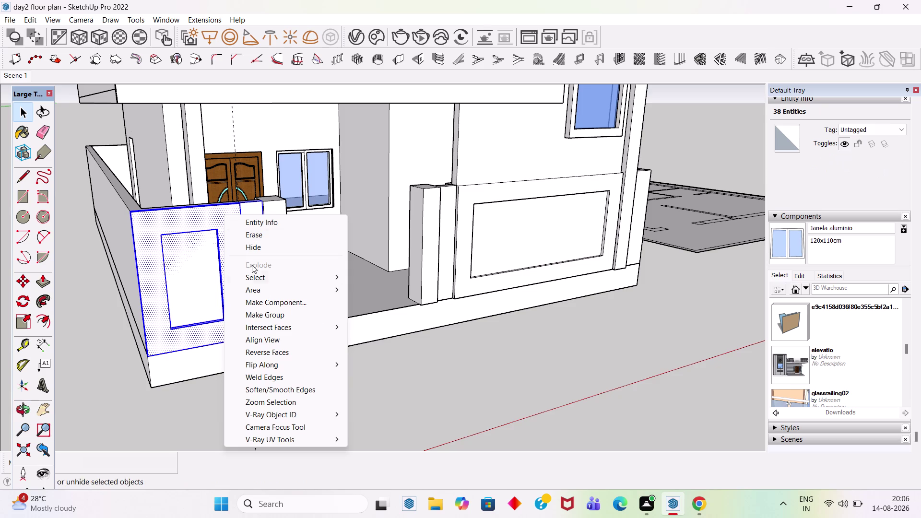
click(282, 316)
scroll(down, 3)
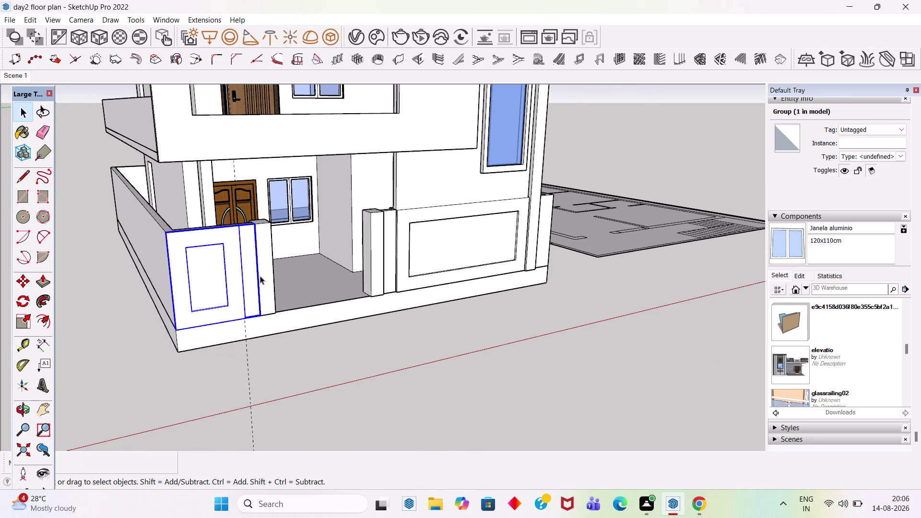
scroll(up, 3)
click(438, 395)
scroll(up, 3)
click(270, 308)
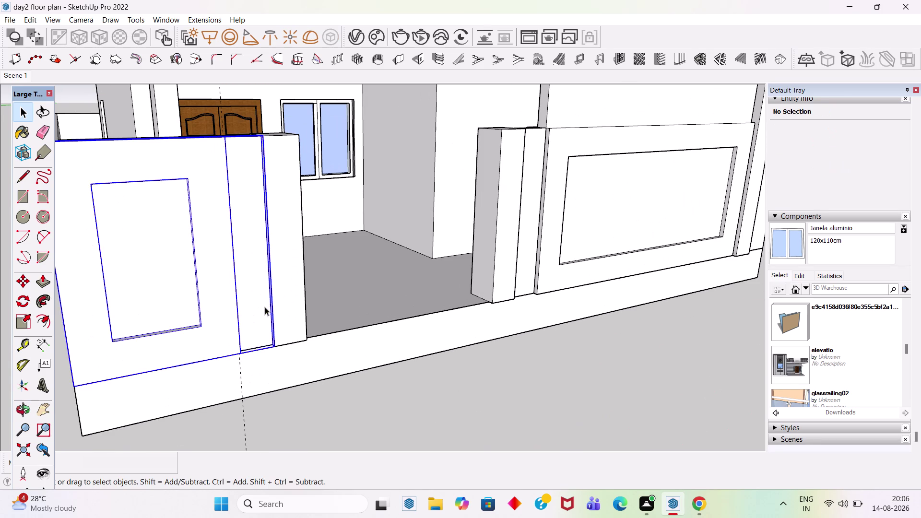
double_click(198, 309)
click(240, 292)
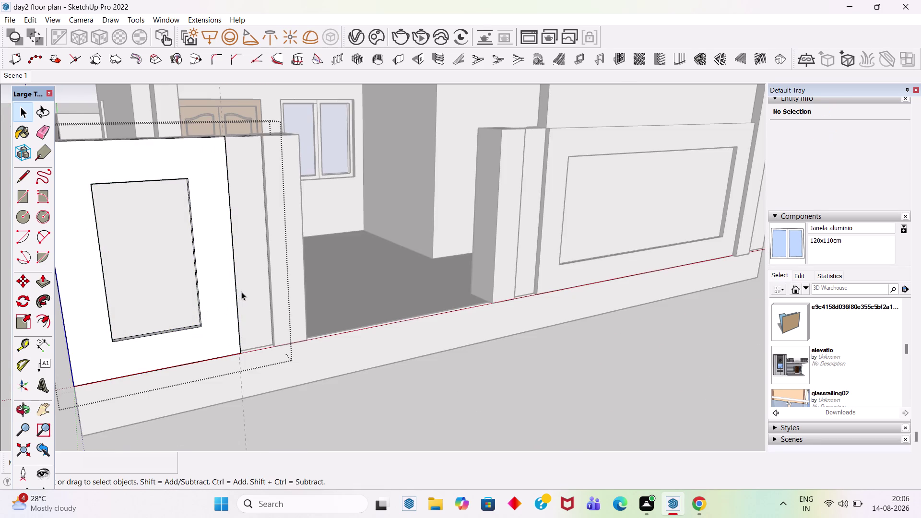
click(248, 291)
click(259, 345)
click(356, 402)
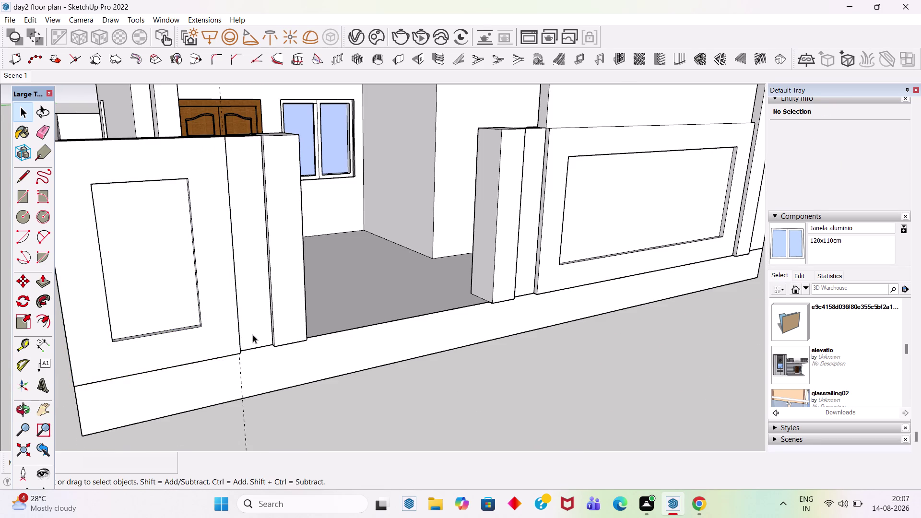
click(232, 316)
scroll(down, 3)
click(474, 345)
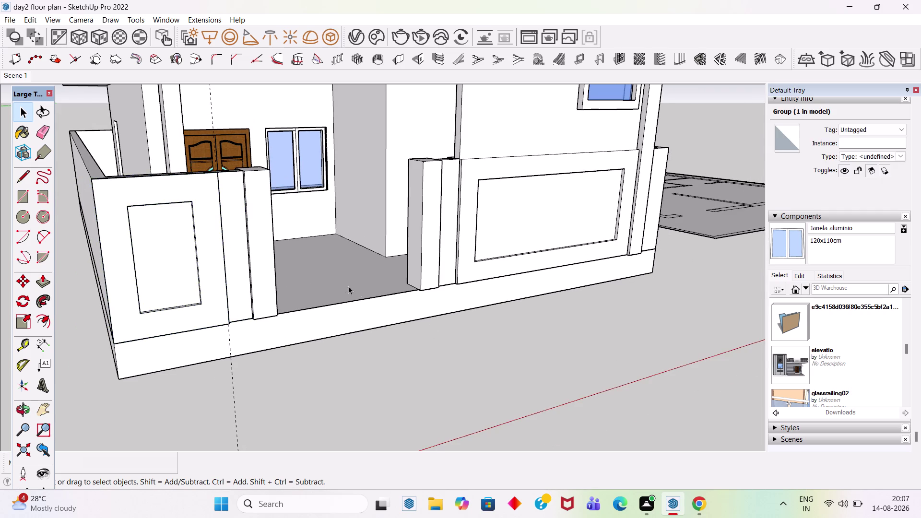
scroll(down, 3)
middle_drag(447, 317, 351, 317)
key(ctrl+s)
drag(349, 316, 357, 312)
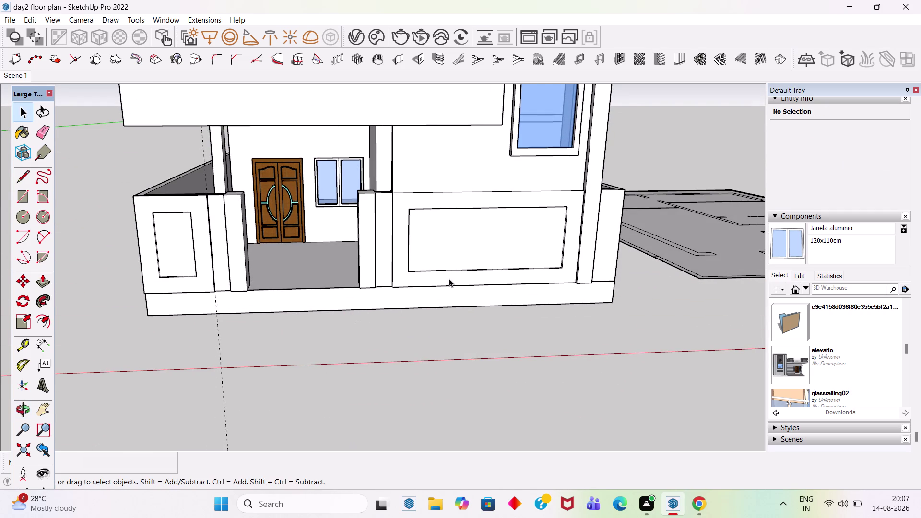
scroll(down, 3)
middle_drag(430, 309, 418, 254)
scroll(down, 3)
scroll(down, 3)
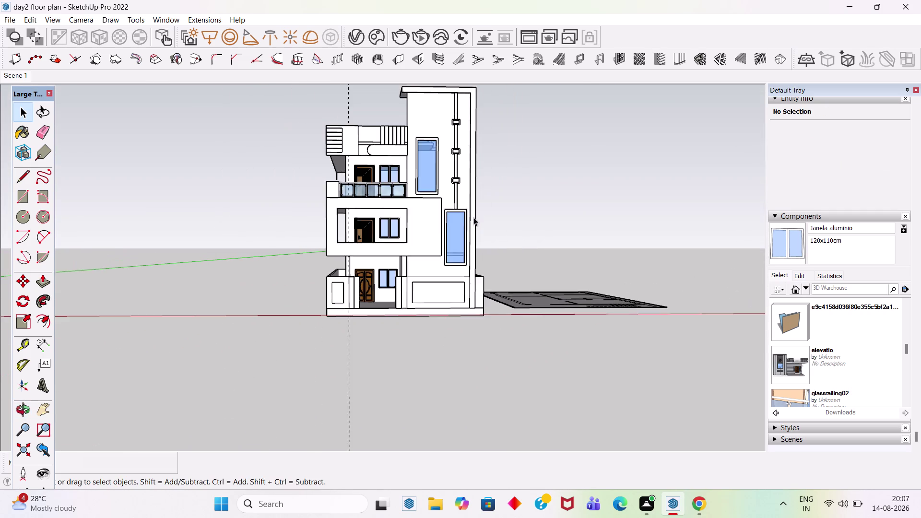
scroll(up, 3)
scroll(down, 3)
scroll(up, 3)
scroll(down, 3)
scroll(up, 3)
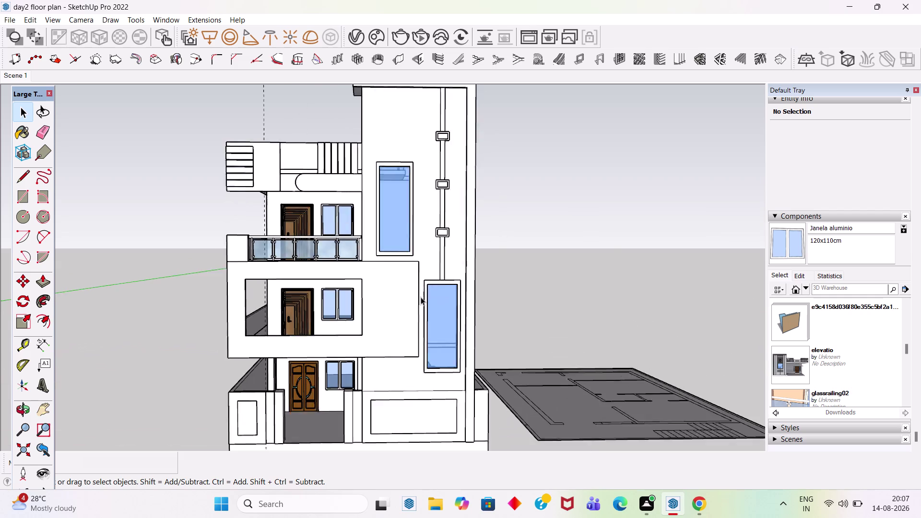
scroll(up, 3)
scroll(up, 3)
scroll(down, 3)
middle_drag(430, 318, 414, 295)
scroll(down, 3)
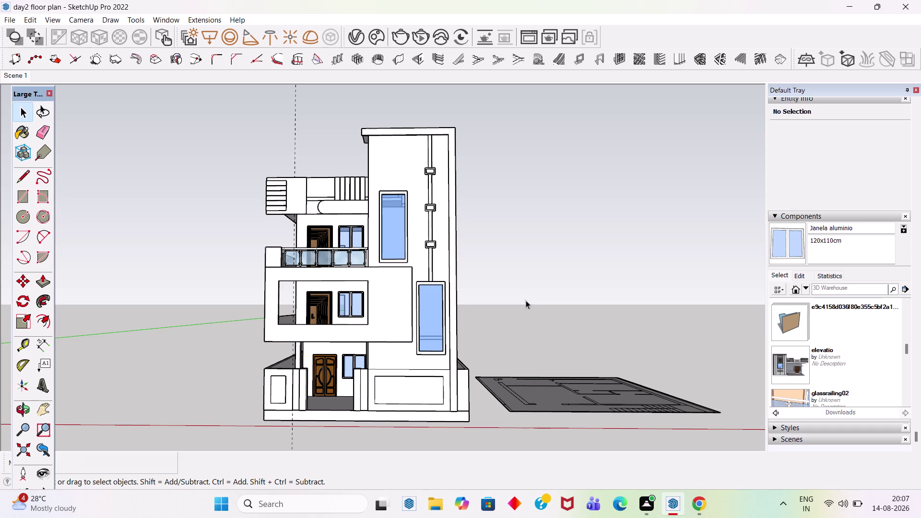
scroll(up, 3)
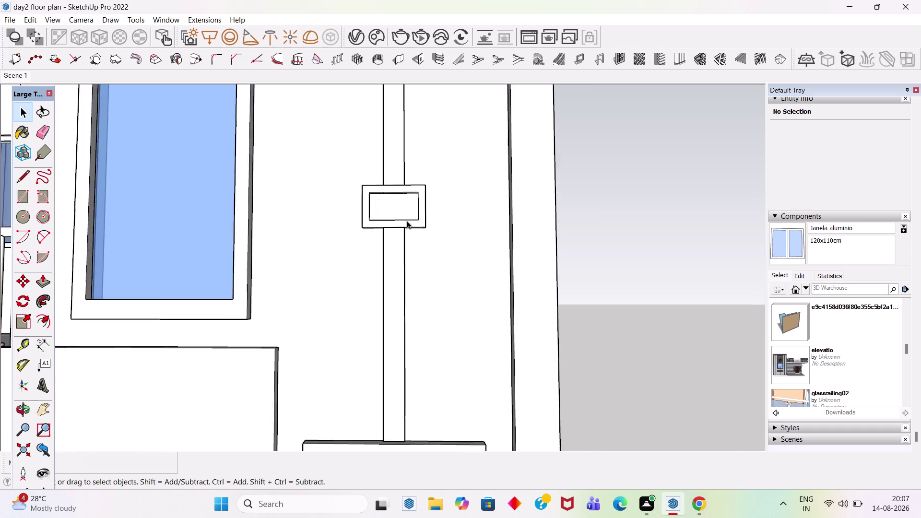
scroll(up, 3)
click(409, 224)
scroll(up, 3)
double_click(412, 228)
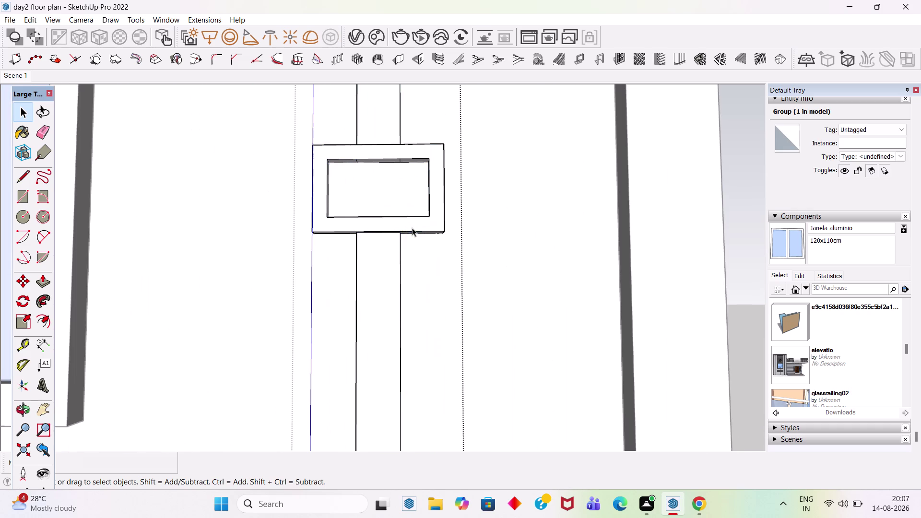
click(410, 219)
click(413, 226)
Select the bracket face and scale it to stretch the bracket vertically.
middle_drag(410, 212, 425, 301)
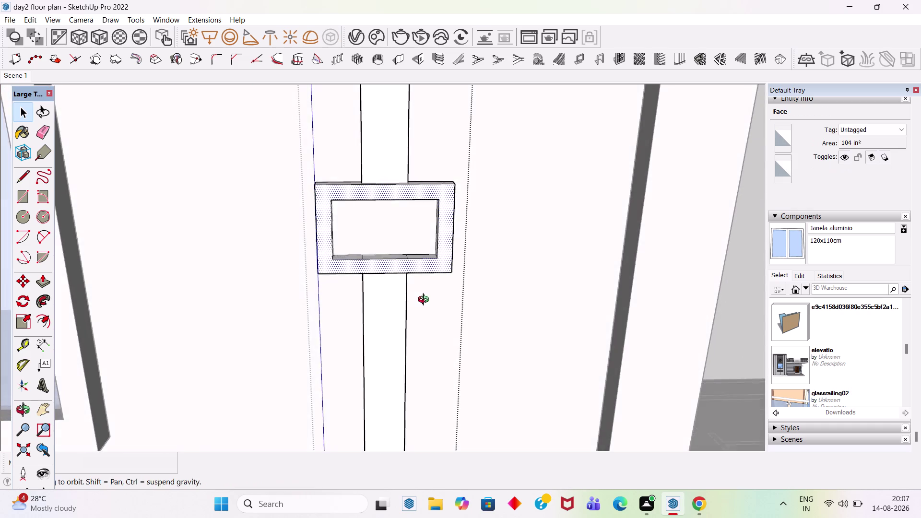
middle_drag(425, 301, 425, 300)
scroll(up, 3)
double_click(410, 251)
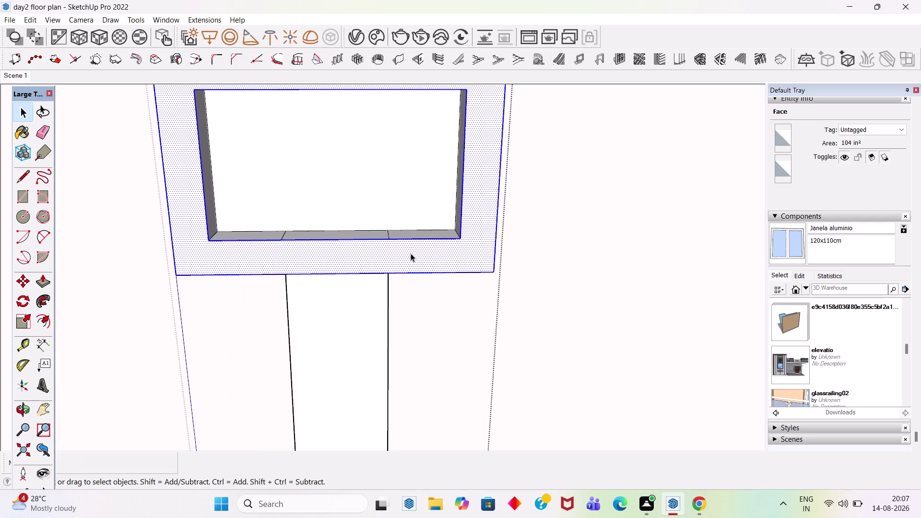
key(s)
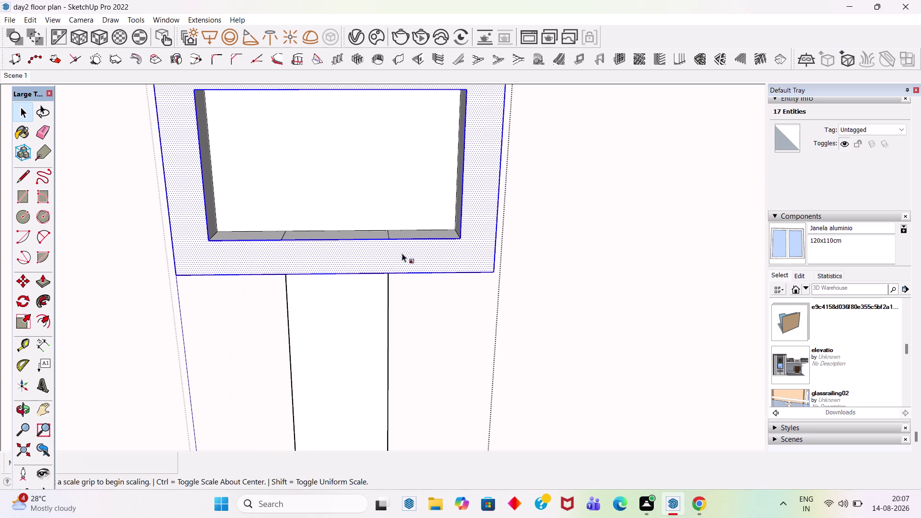
middle_drag(393, 300, 350, 84)
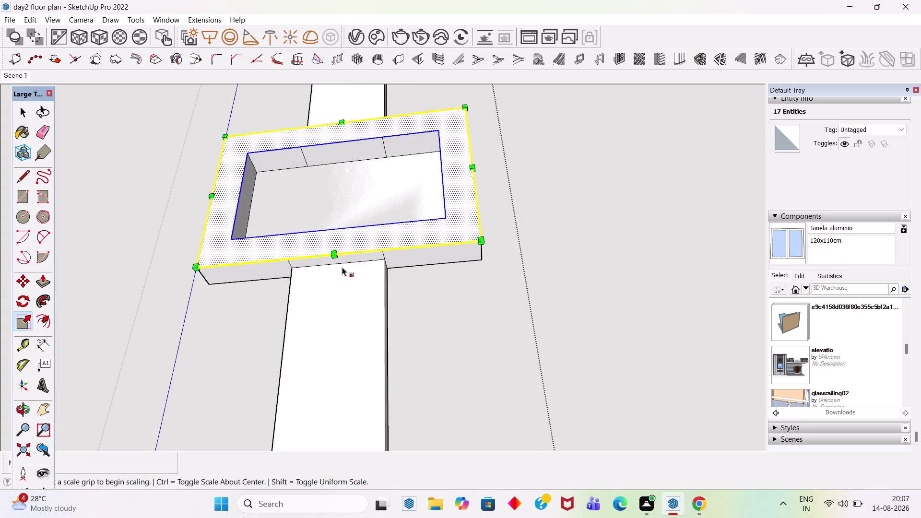
key(k)
scroll(up, 3)
middle_drag(342, 253, 647, 340)
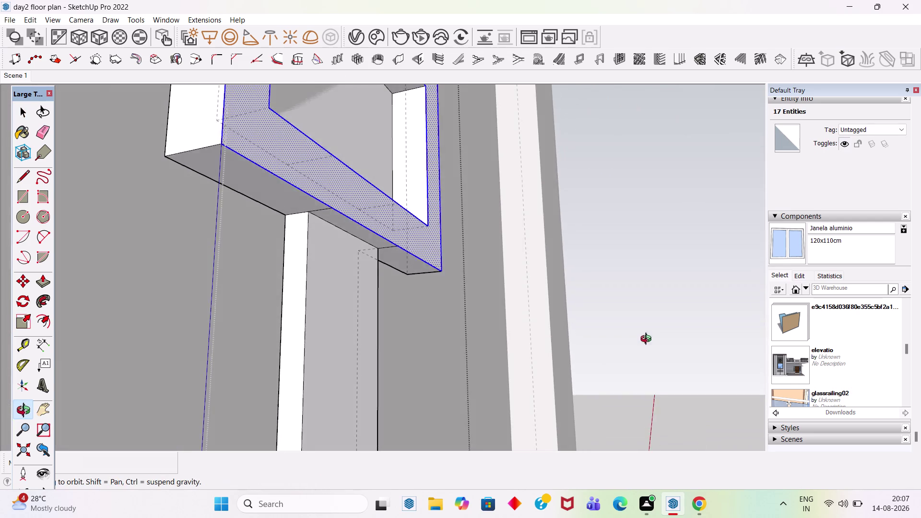
middle_drag(648, 341, 646, 341)
scroll(down, 3)
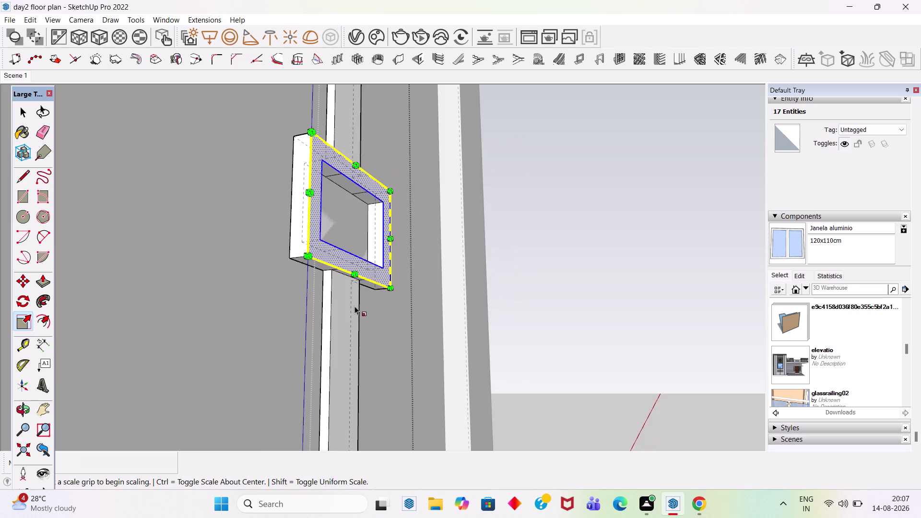
scroll(down, 3)
scroll(up, 3)
click(353, 278)
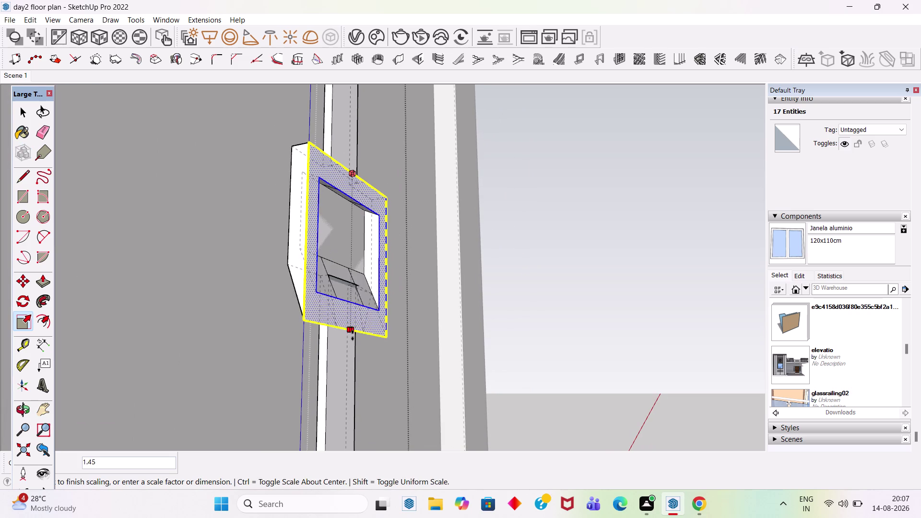
key(Escape)
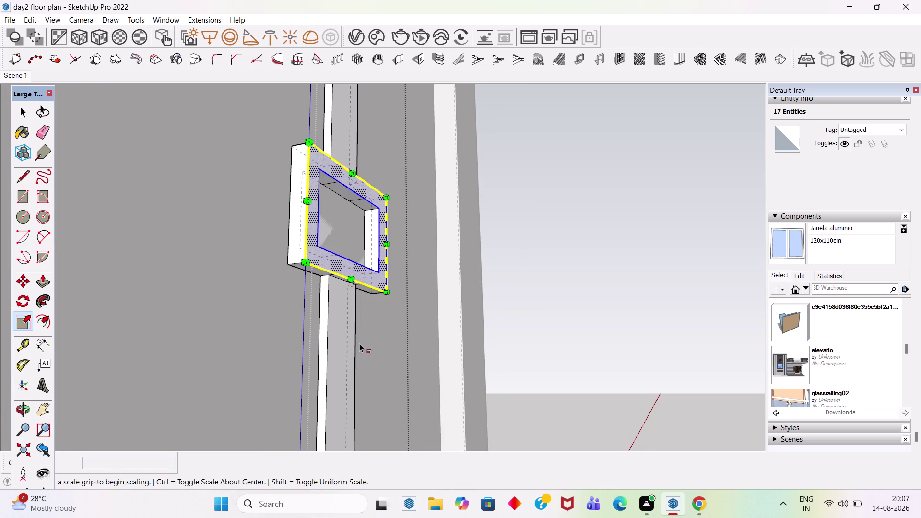
key(space)
scroll(down, 3)
middle_drag(425, 328, 255, 362)
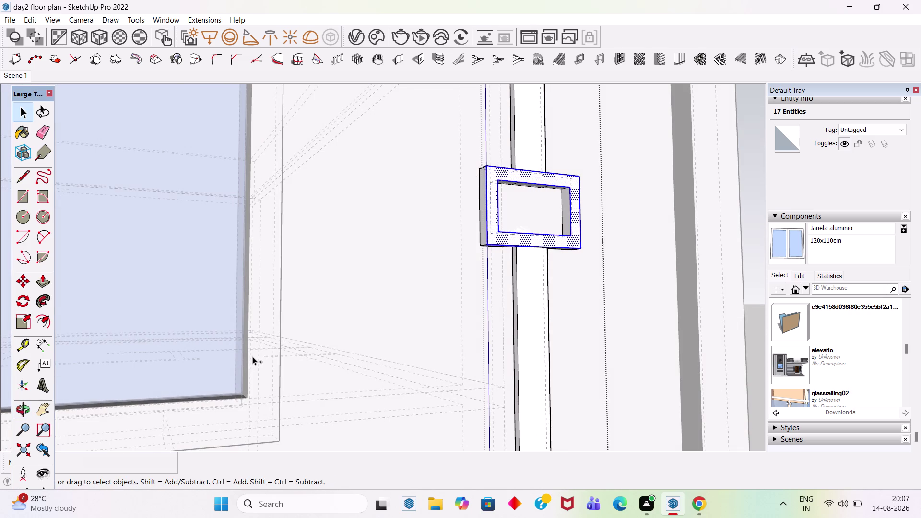
key(k)
Select a panel face, orbit into the rectangular opening, and pick its sill face.
scroll(down, 3)
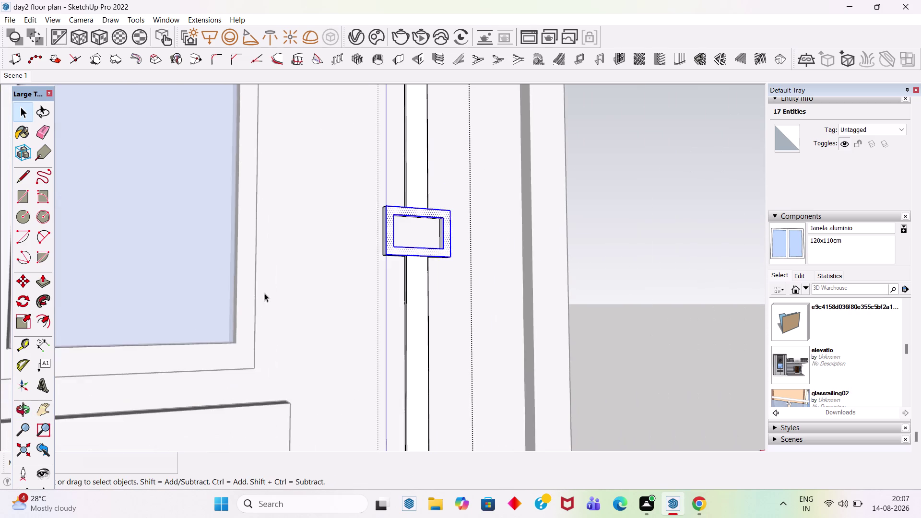
middle_drag(623, 309, 431, 313)
scroll(up, 3)
scroll(up, 3)
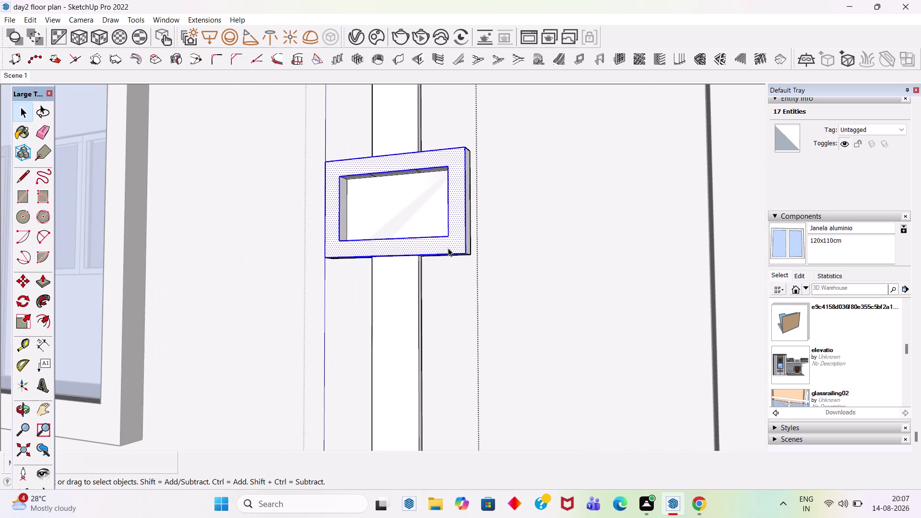
click(448, 248)
scroll(up, 3)
middle_drag(444, 215, 473, 344)
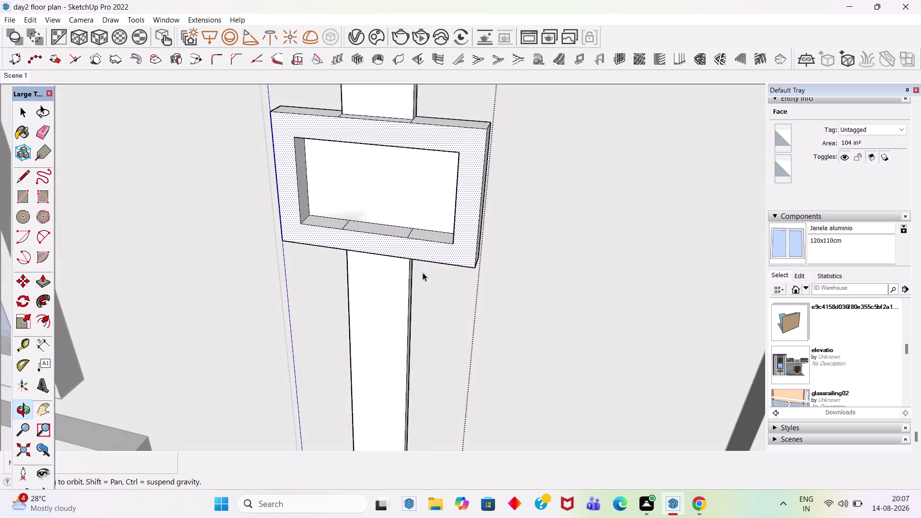
scroll(up, 3)
click(395, 230)
Push the middle ledge section down, undo the mistaken extra push, and orbit to check.
key(p)
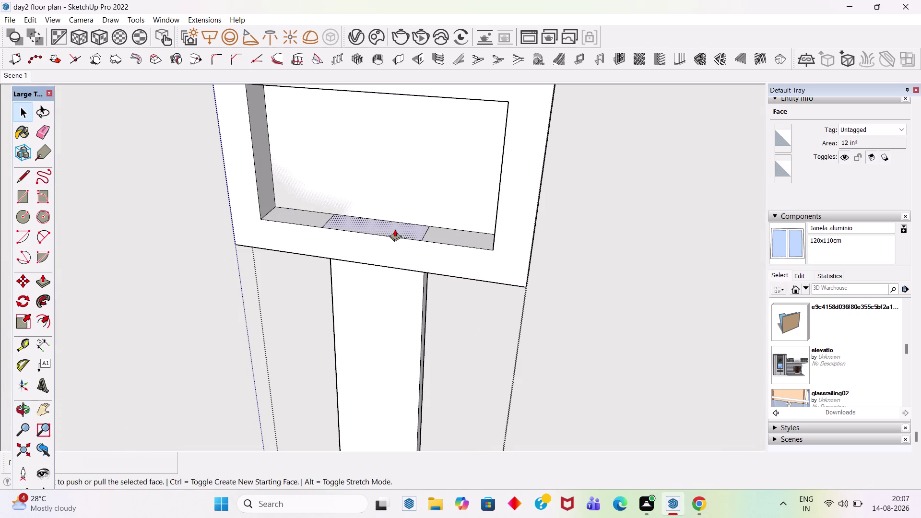
click(394, 230)
click(389, 263)
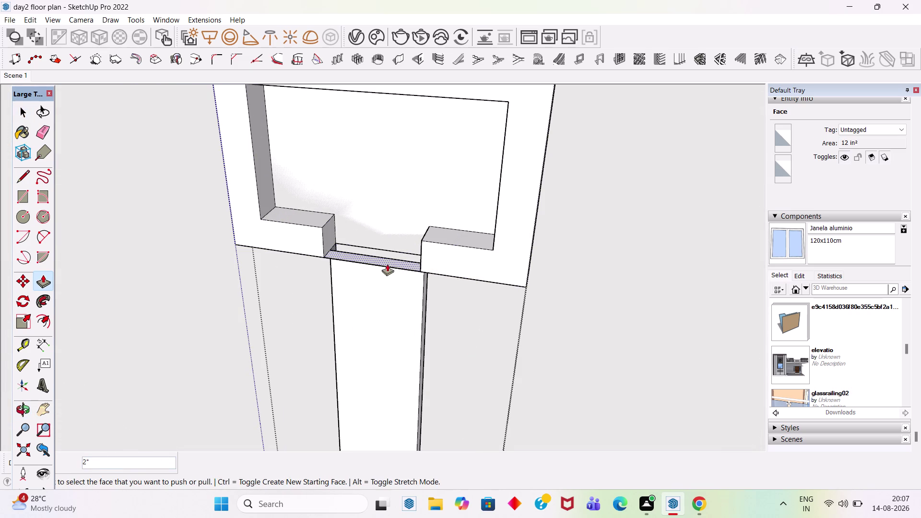
click(387, 264)
key(Escape)
key(Escape)
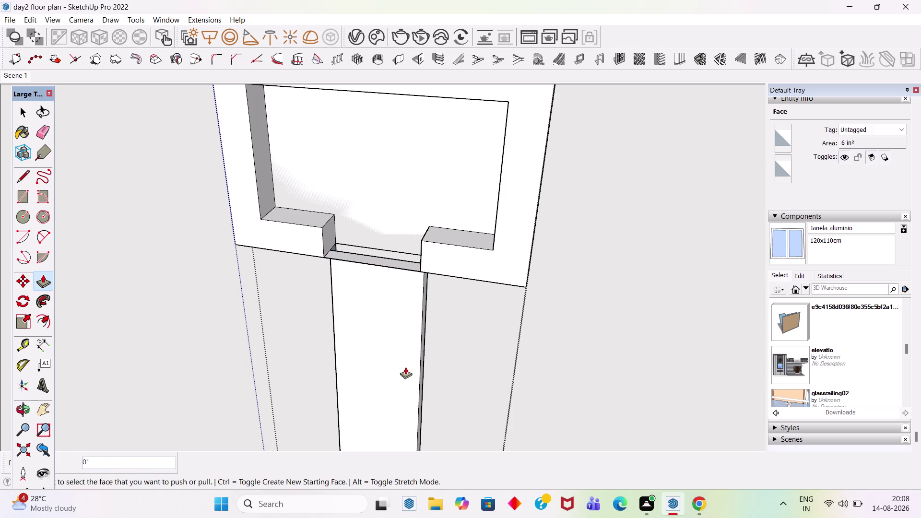
key(Escape)
key(ctrl+z)
middle_drag(417, 350, 417, 349)
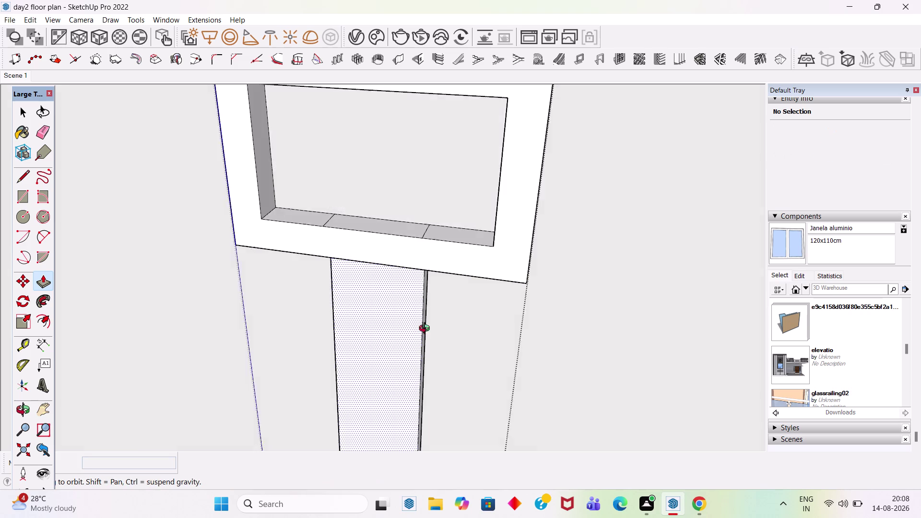
middle_drag(418, 349, 587, 210)
scroll(up, 3)
key(space)
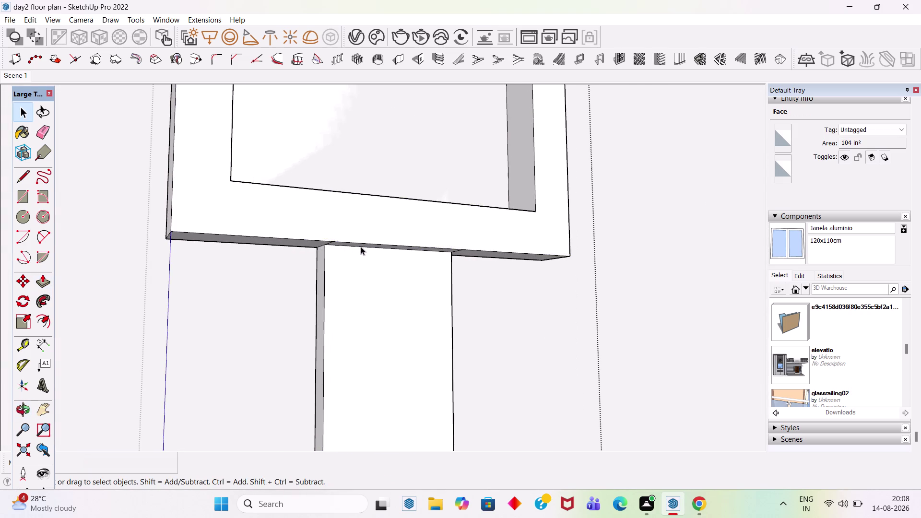
scroll(up, 3)
From below, push the face above the post through to the post.
key(p)
middle_drag(369, 256, 370, 205)
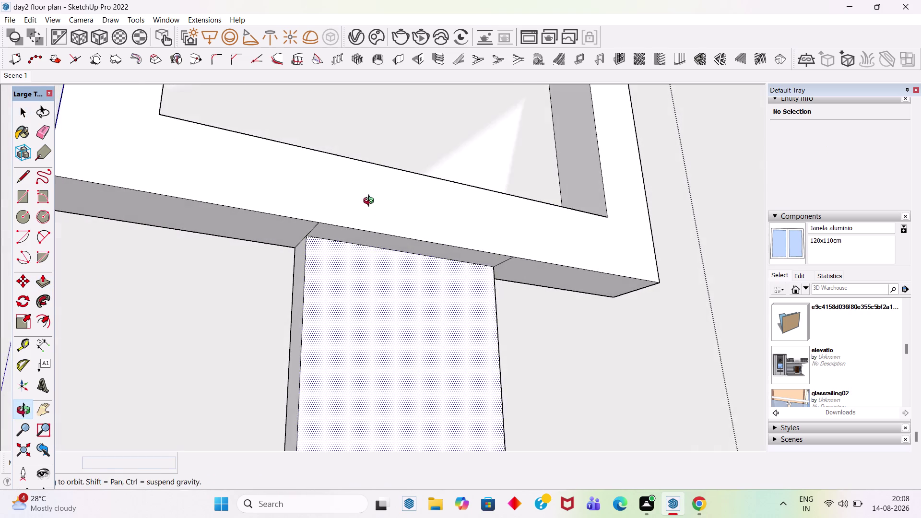
middle_drag(370, 204, 371, 190)
click(330, 232)
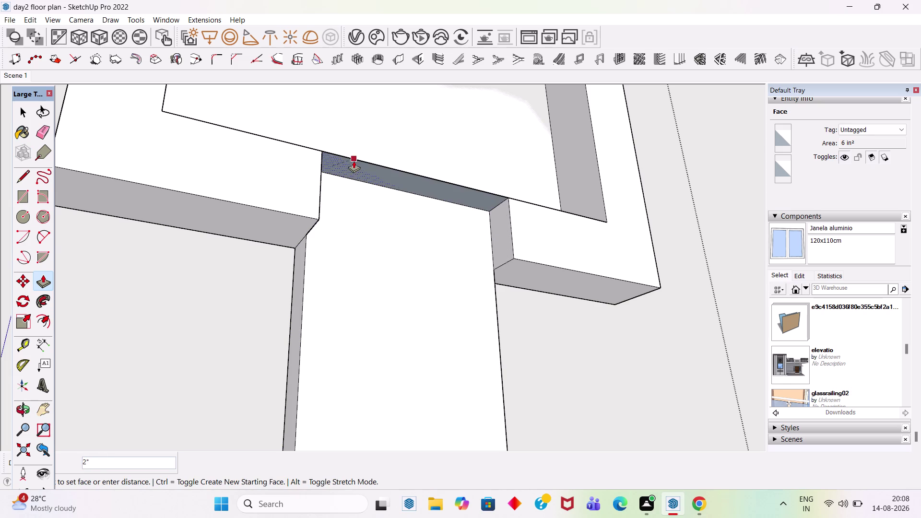
click(353, 161)
scroll(down, 3)
key(space)
middle_drag(403, 196, 320, 409)
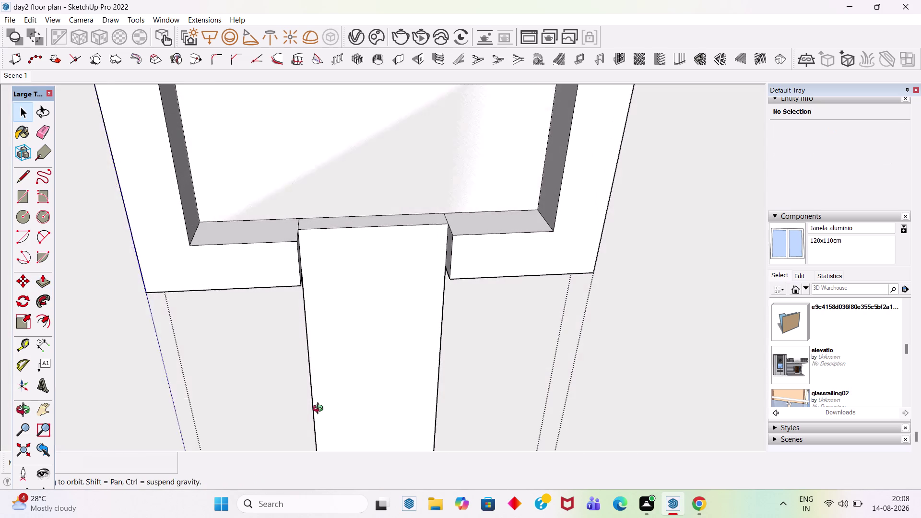
middle_drag(320, 409, 324, 403)
Push the post's top face down into a channel, completing the T-shaped recess.
key(p)
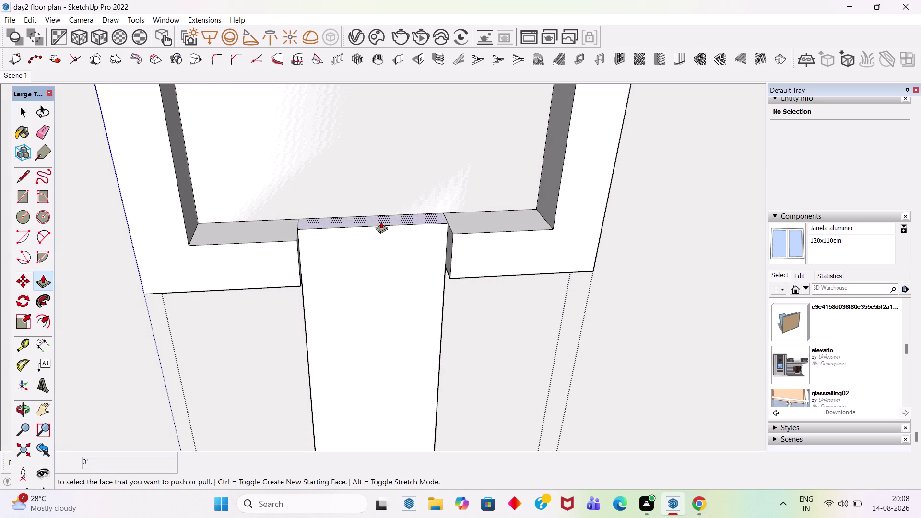
click(381, 221)
scroll(down, 3)
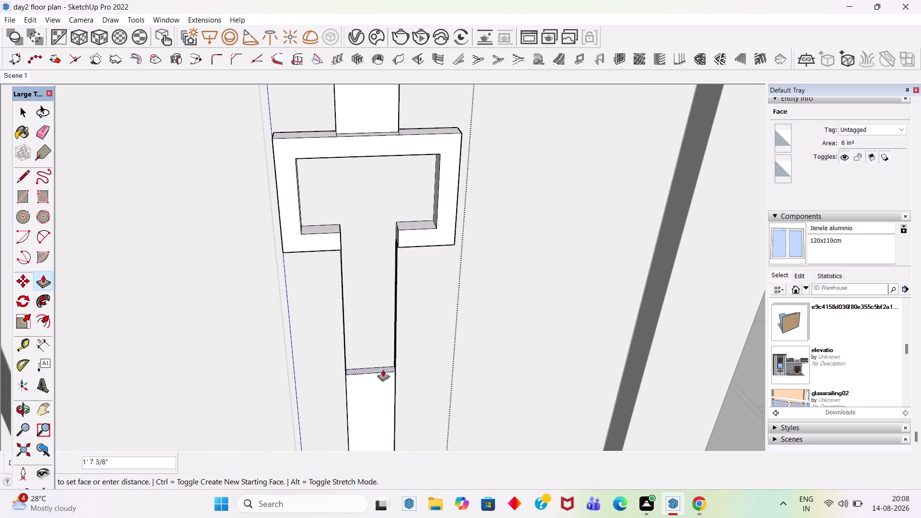
middle_drag(383, 370, 380, 274)
click(372, 343)
key(space)
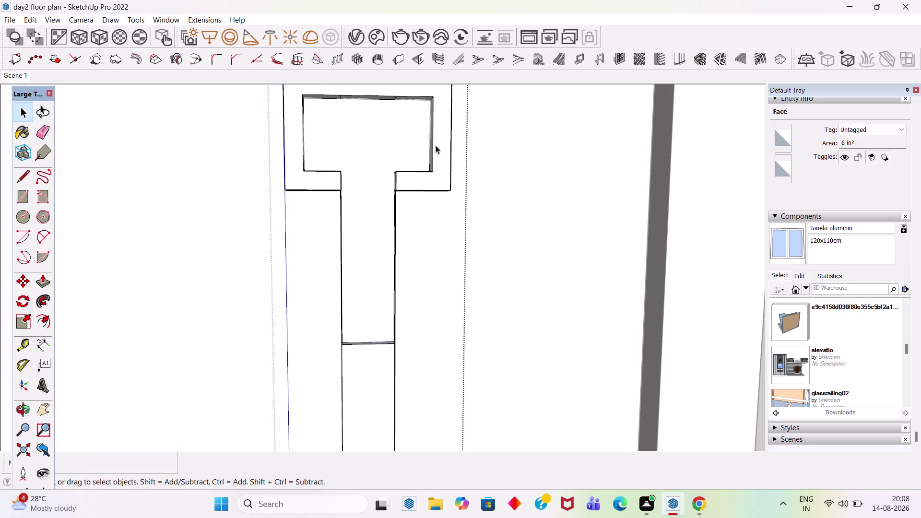
middle_drag(433, 149, 426, 273)
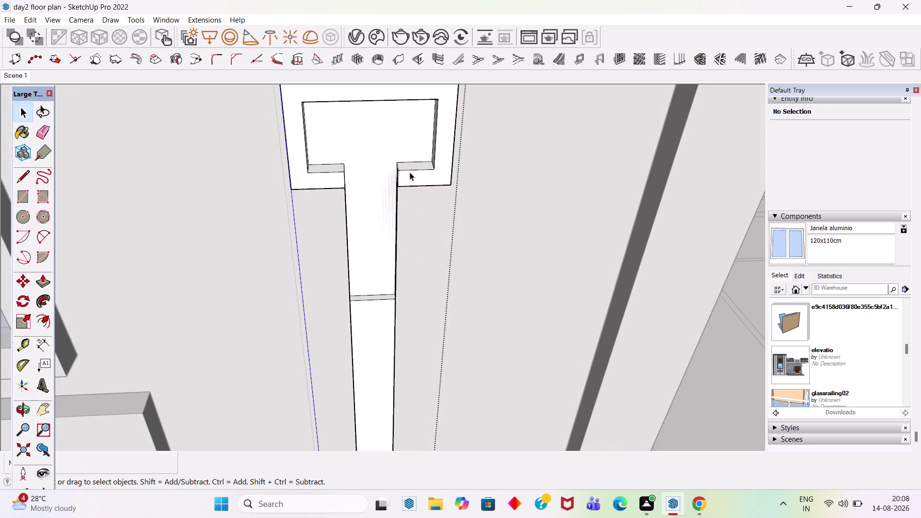
click(410, 168)
middle_drag(431, 220, 403, 61)
Push the post's right side strip out from the channel.
scroll(up, 3)
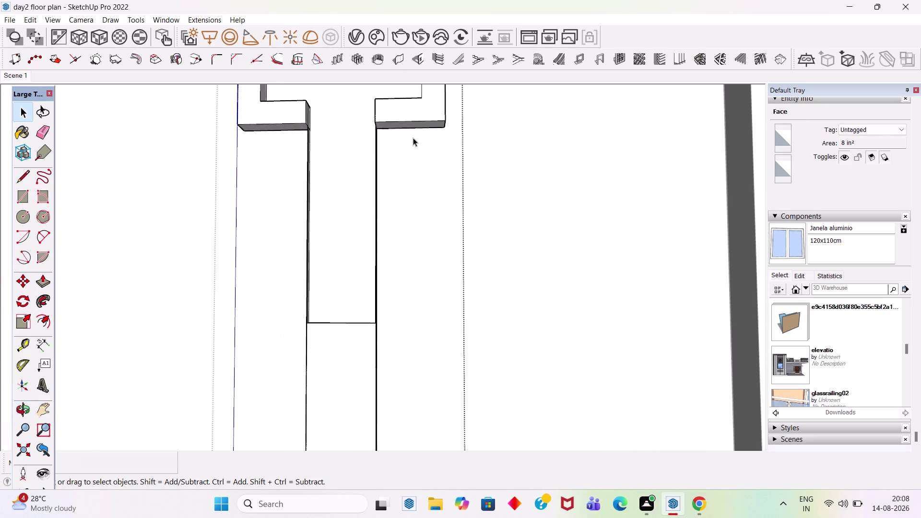
click(414, 123)
key(p)
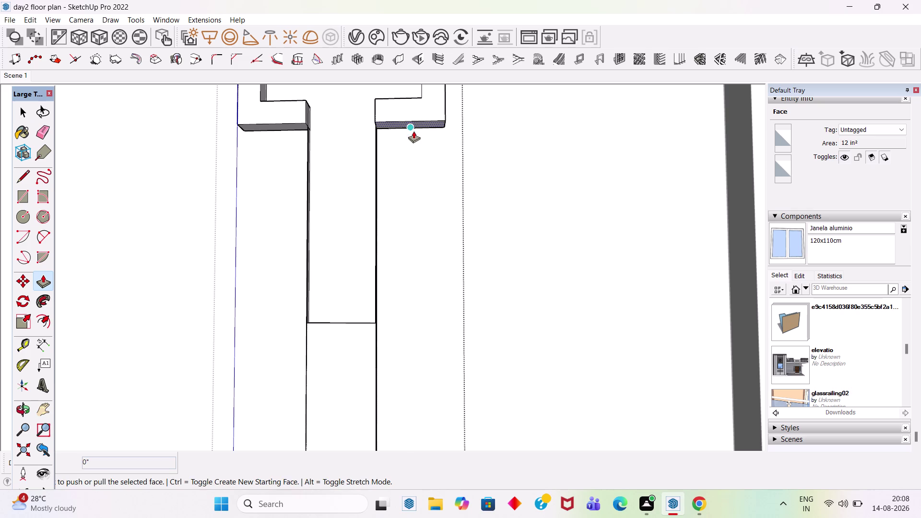
click(418, 124)
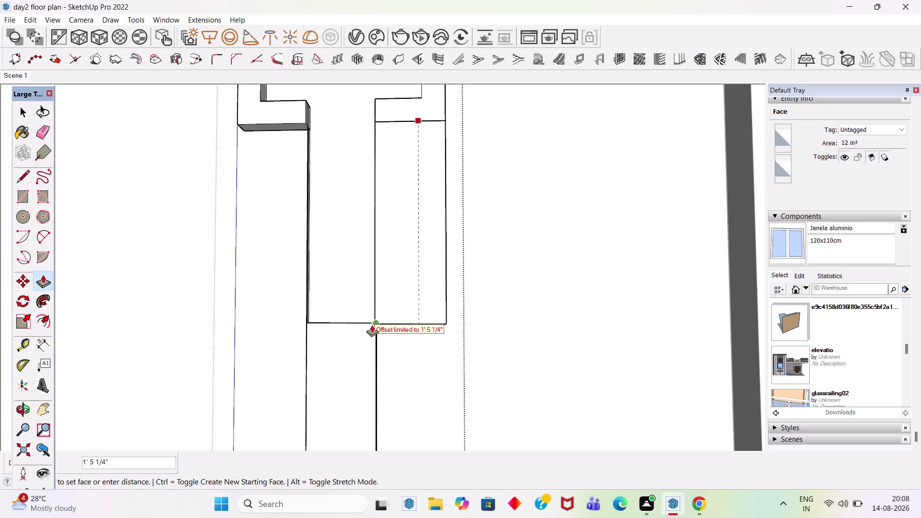
click(373, 323)
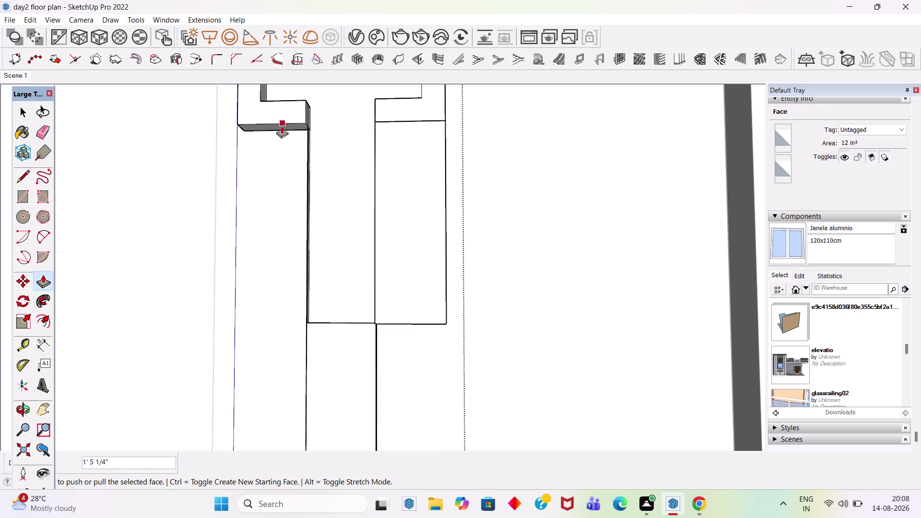
scroll(up, 3)
middle_drag(287, 136, 398, 8)
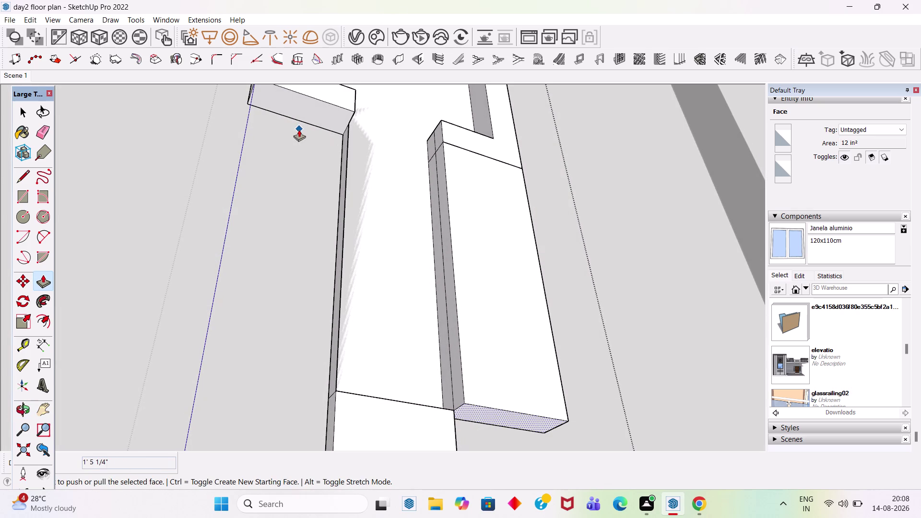
key(Escape)
Push the post's left side strip out to match, then face the post front-on.
click(310, 114)
scroll(down, 3)
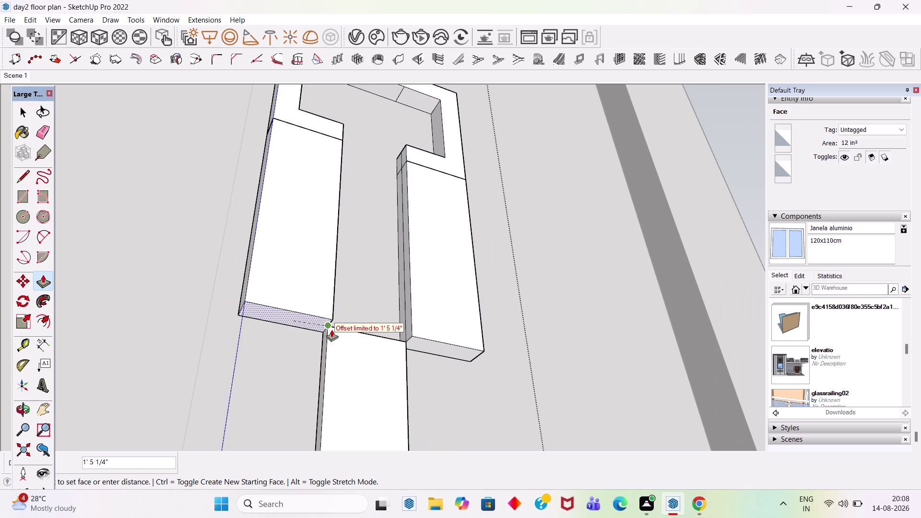
click(335, 328)
middle_click(407, 132)
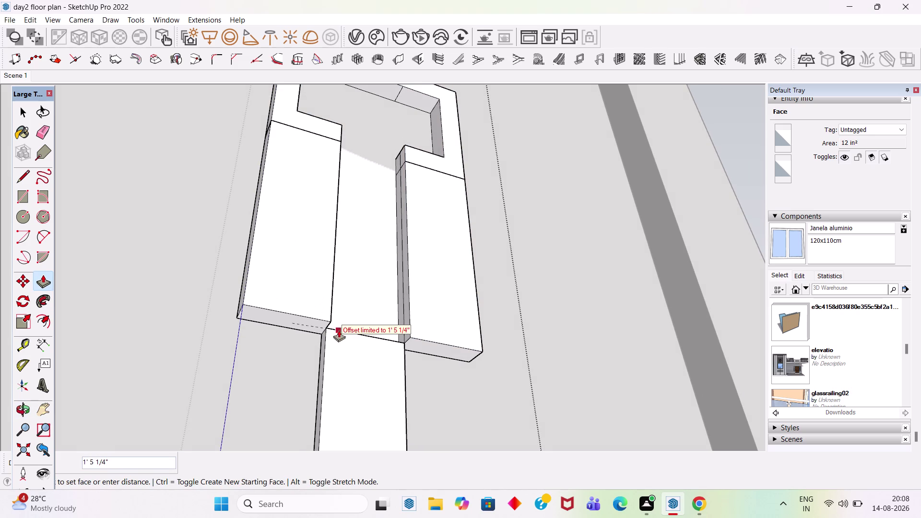
click(340, 332)
scroll(down, 3)
middle_drag(386, 155, 327, 320)
scroll(up, 3)
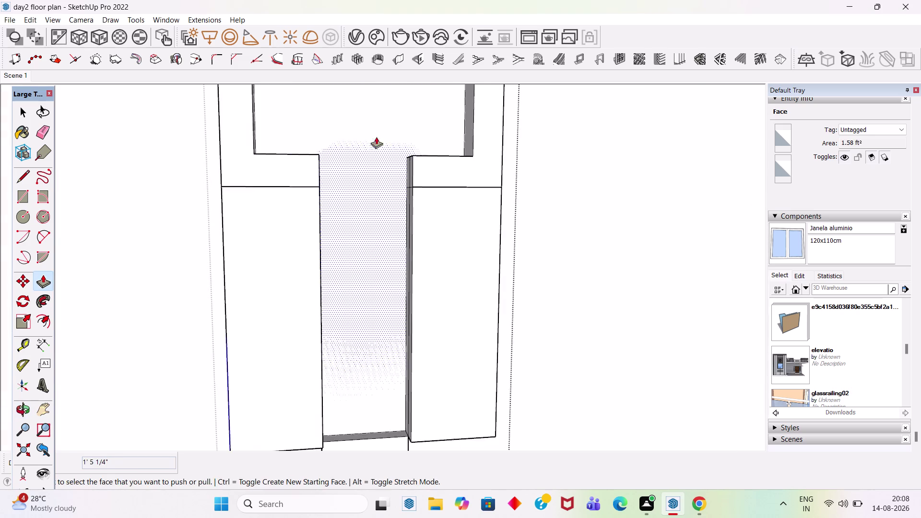
middle_drag(376, 137, 356, 213)
Attempt to re-push the left strip's top and front faces, then cancel and undo.
click(288, 168)
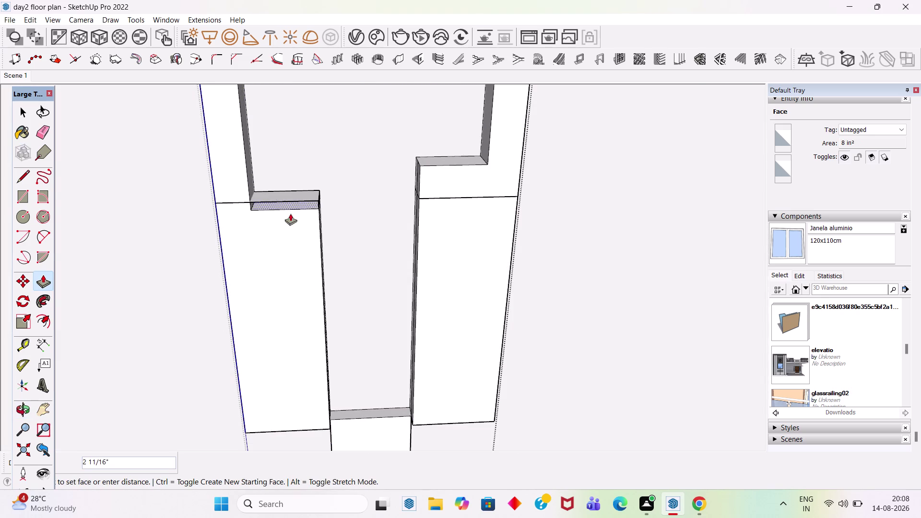
click(280, 202)
click(283, 197)
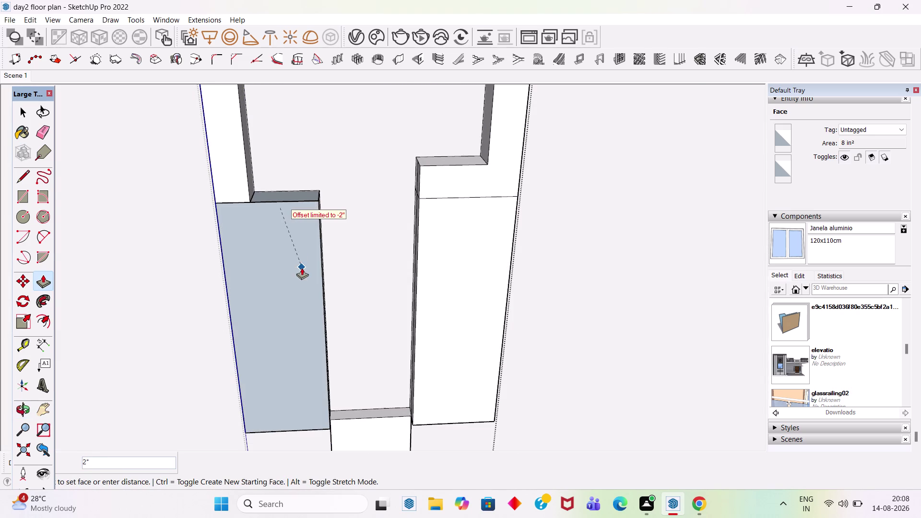
key(Escape)
click(282, 199)
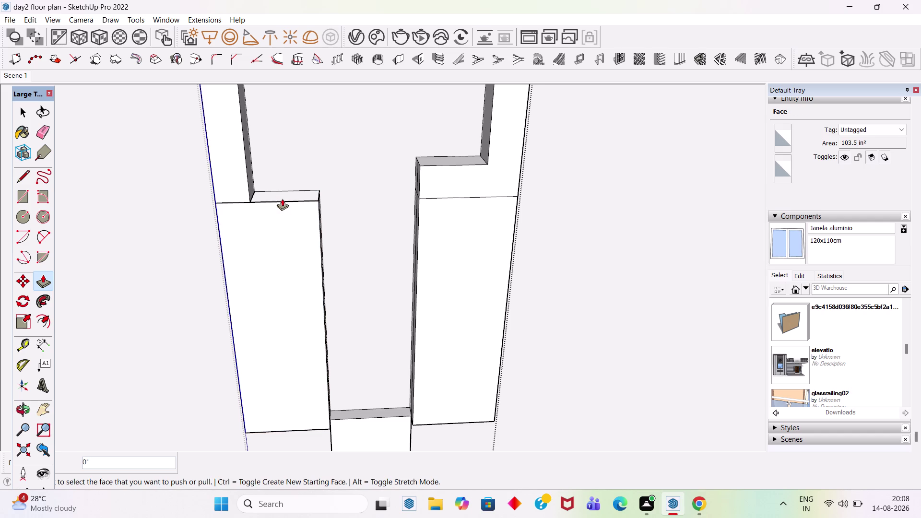
key(Escape)
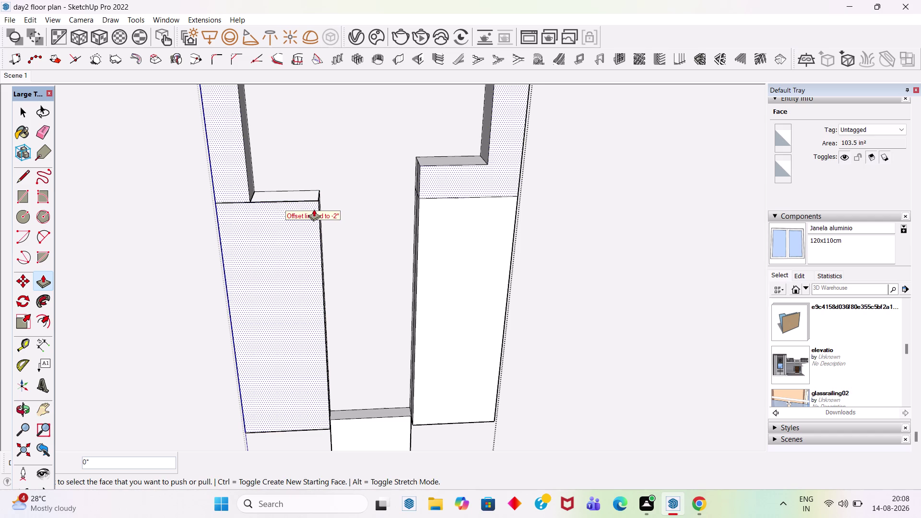
key(ctrl+z)
key(ctrl+z)
key(space)
Select the channel face and top edge, then orbit to inspect the groove depth.
scroll(down, 3)
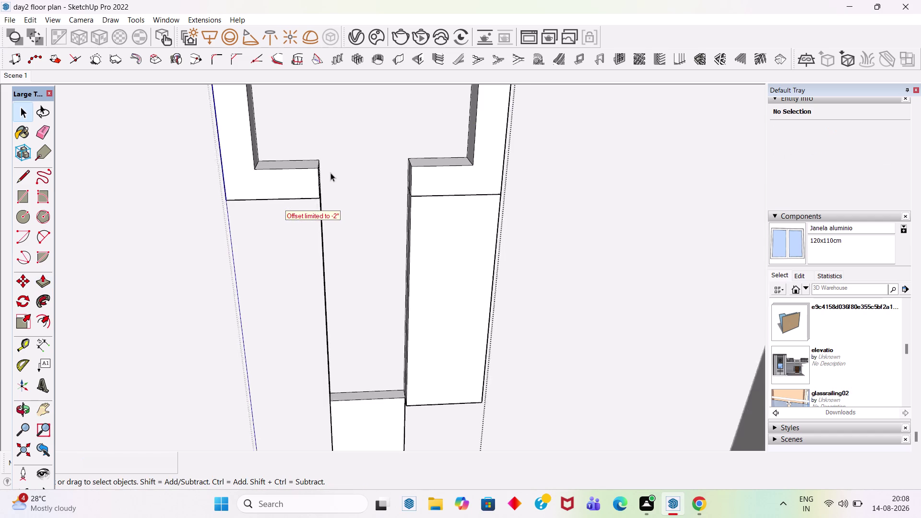
scroll(down, 3)
middle_drag(362, 243, 379, 145)
scroll(up, 3)
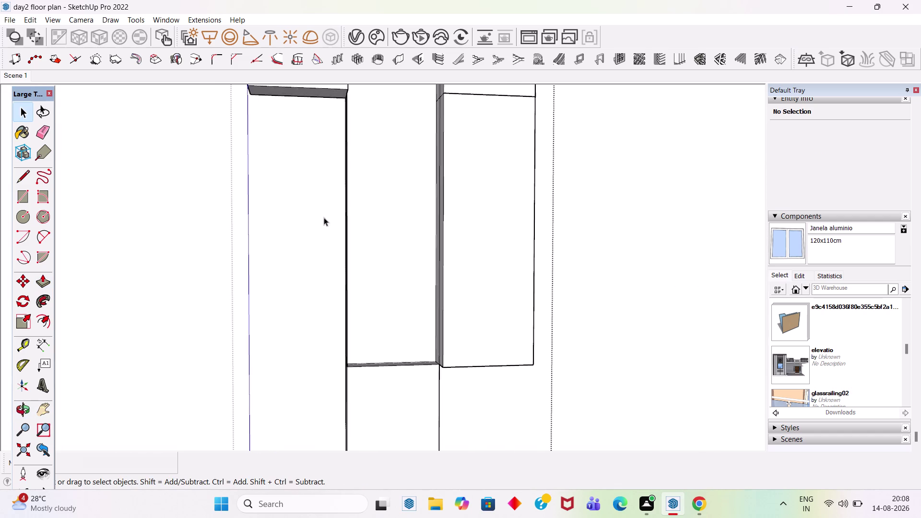
scroll(down, 3)
click(372, 308)
key(ctrl+z)
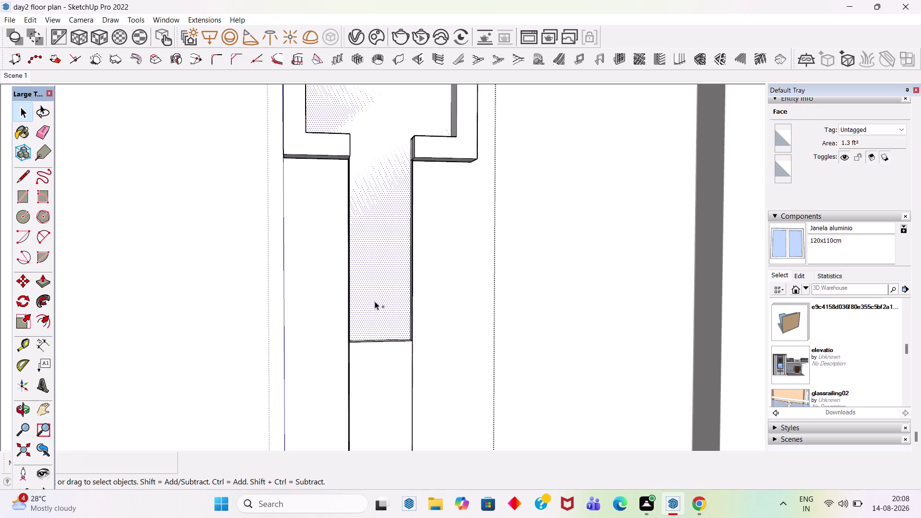
key(space)
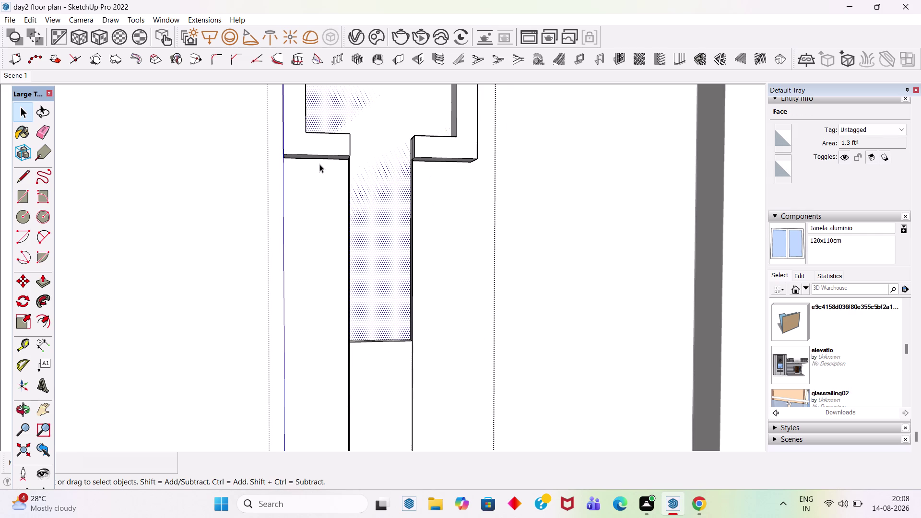
click(319, 154)
middle_drag(400, 142, 198, 202)
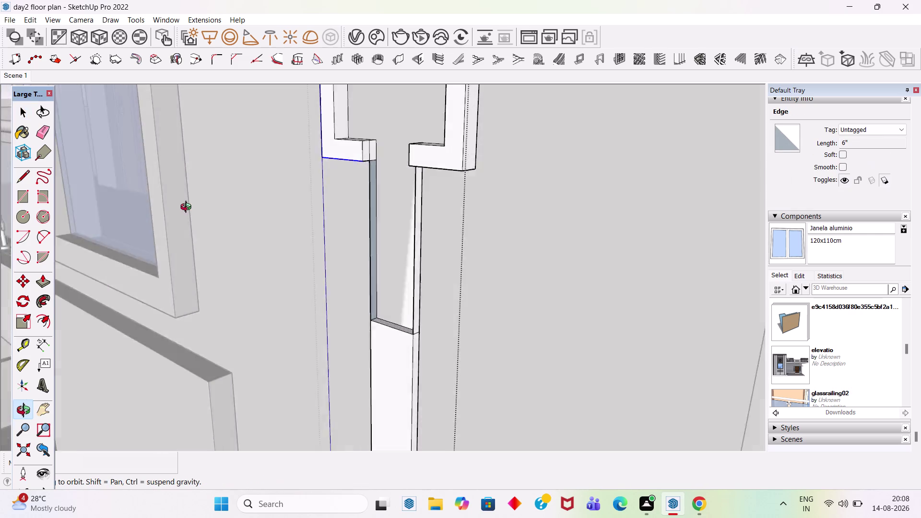
middle_drag(198, 202, 173, 227)
scroll(up, 3)
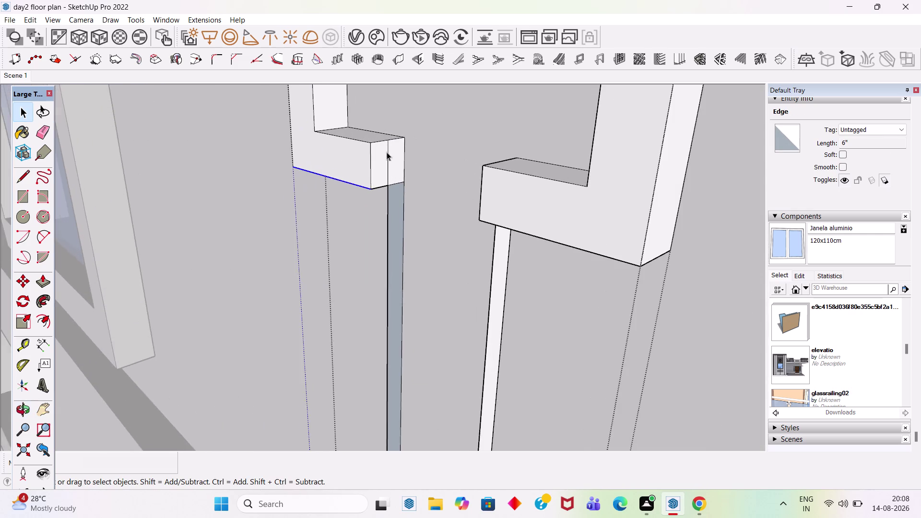
scroll(up, 3)
scroll(up, 3)
scroll(down, 3)
scroll(down, 3)
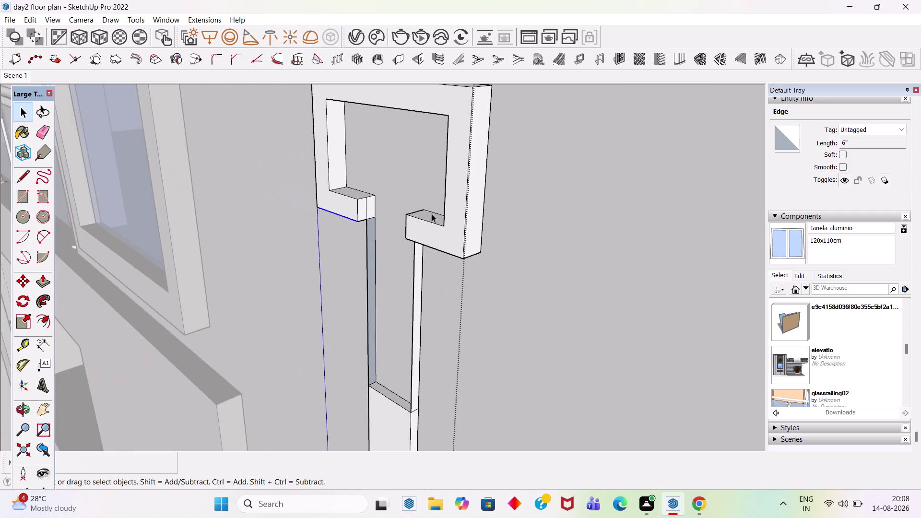
scroll(down, 3)
scroll(up, 3)
middle_drag(437, 276, 569, 224)
scroll(down, 3)
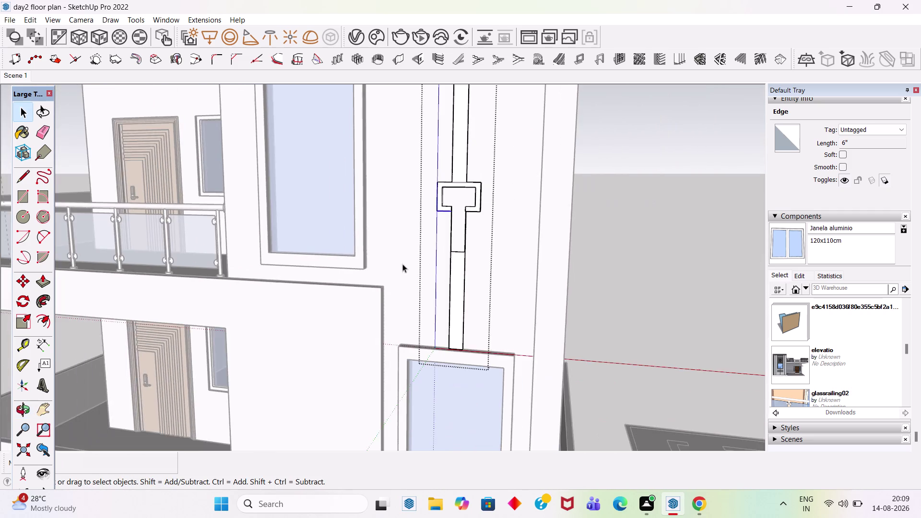
scroll(down, 3)
scroll(down, 3)
scroll(up, 3)
click(655, 150)
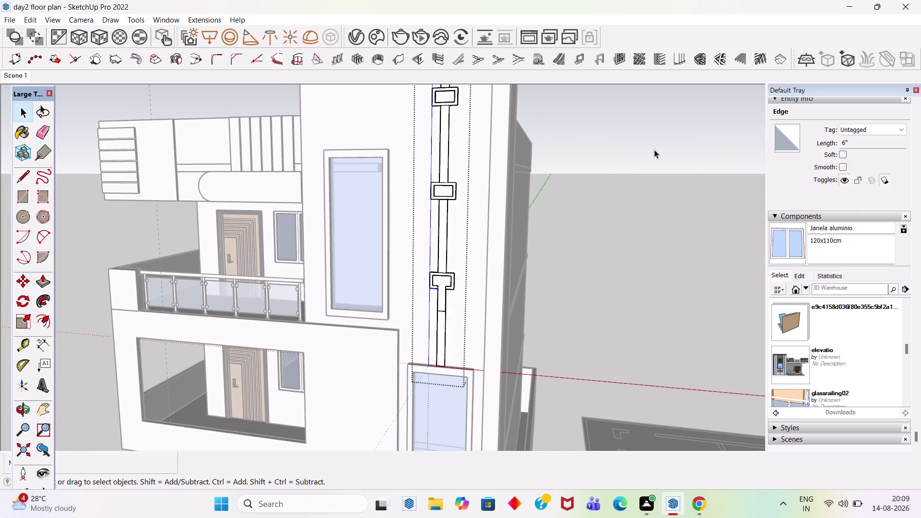
key(ctrl+z)
key(ctrl+z)
key(ctrl+z)
key(ctrl+z)
key(ctrl+z)
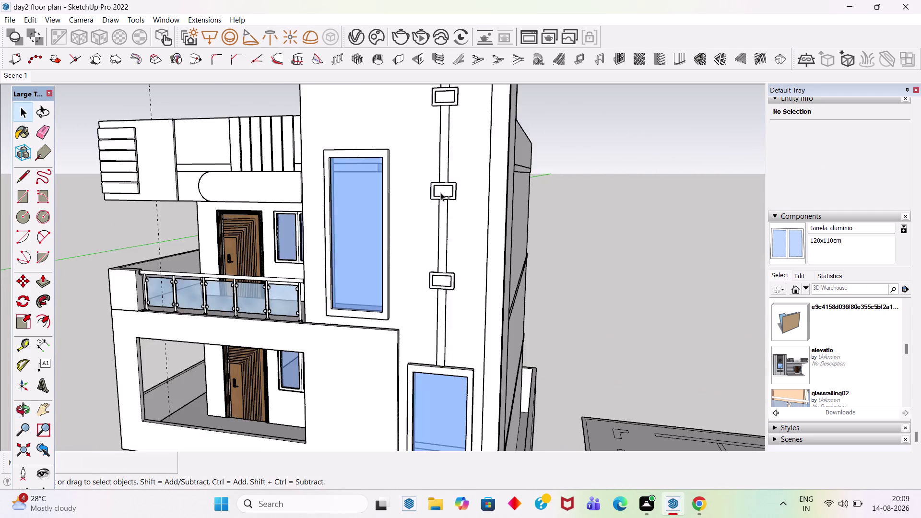
scroll(up, 3)
click(634, 230)
scroll(up, 3)
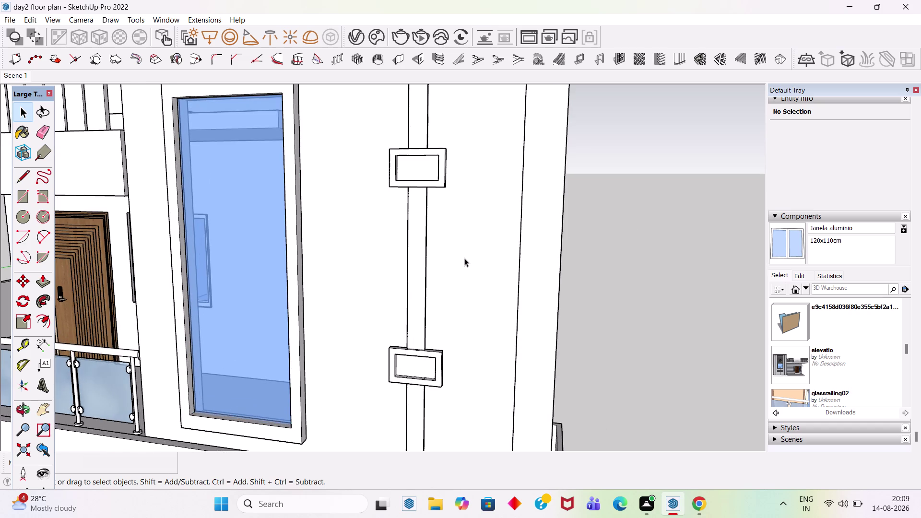
scroll(up, 3)
scroll(down, 3)
scroll(down, 3)
scroll(up, 3)
middle_drag(445, 350, 520, 246)
scroll(up, 3)
click(482, 194)
middle_drag(474, 194, 394, 267)
scroll(up, 3)
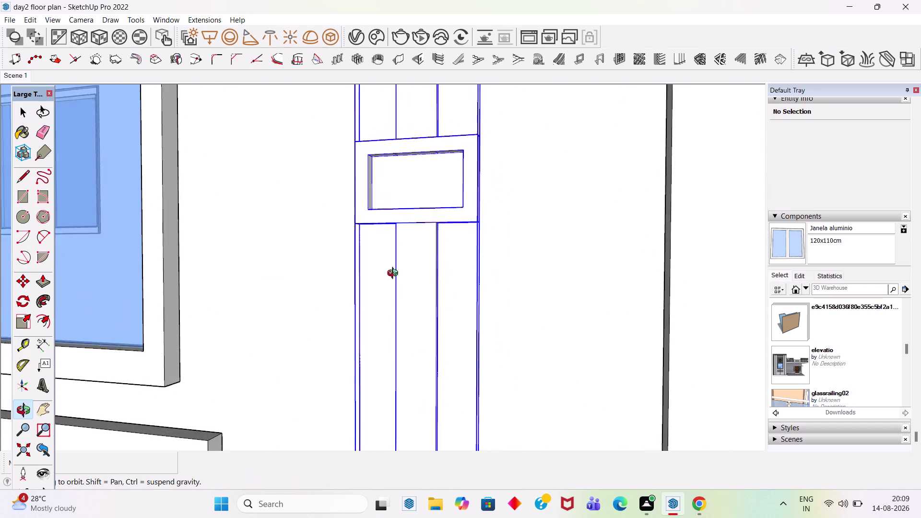
Select the slot frame's inner faces and bottom edges from below.
middle_drag(394, 268, 397, 281)
double_click(444, 225)
scroll(up, 3)
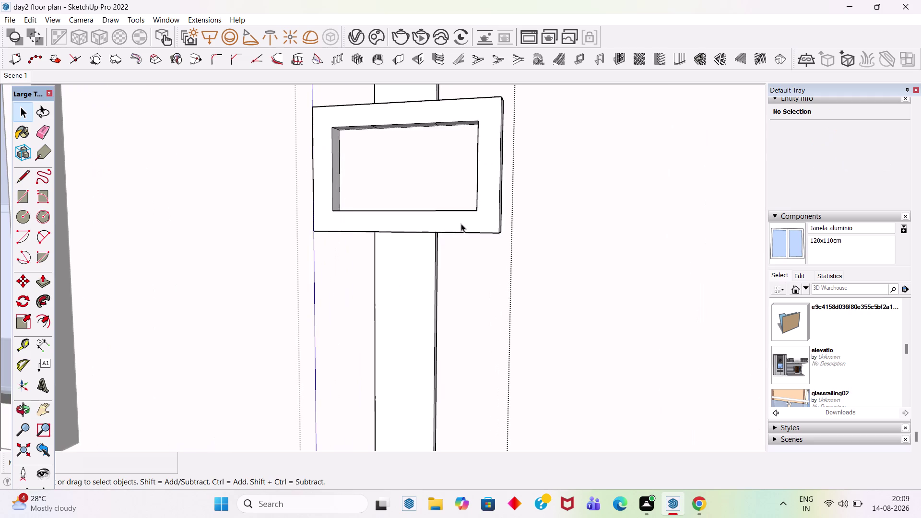
middle_drag(468, 242, 490, 327)
click(487, 277)
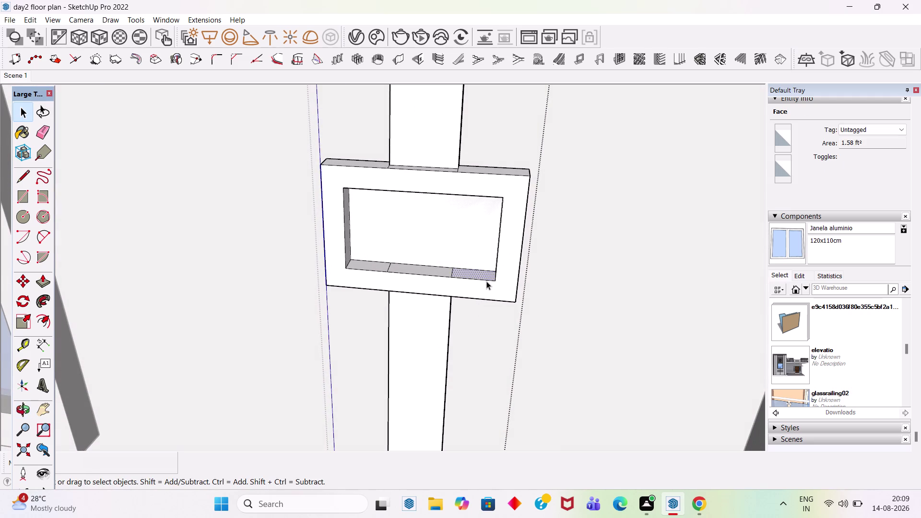
double_click(487, 281)
click(477, 276)
double_click(477, 274)
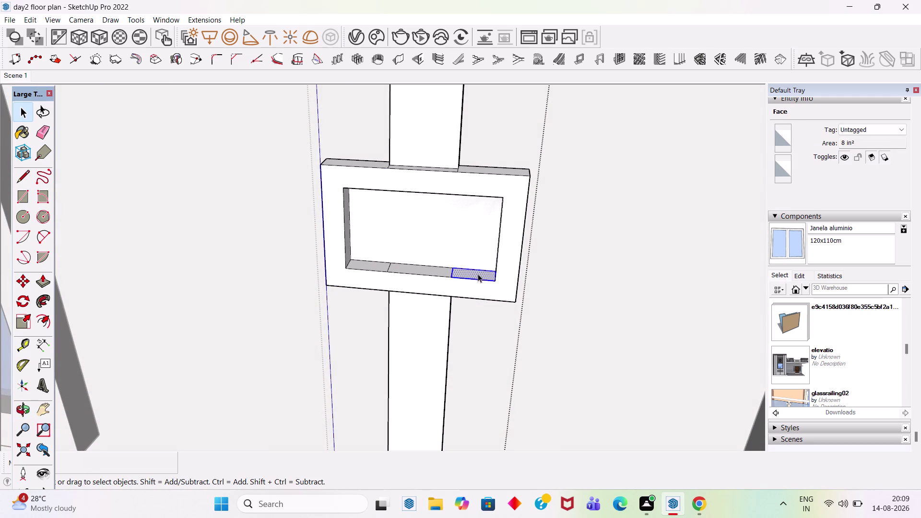
middle_drag(490, 303, 488, 161)
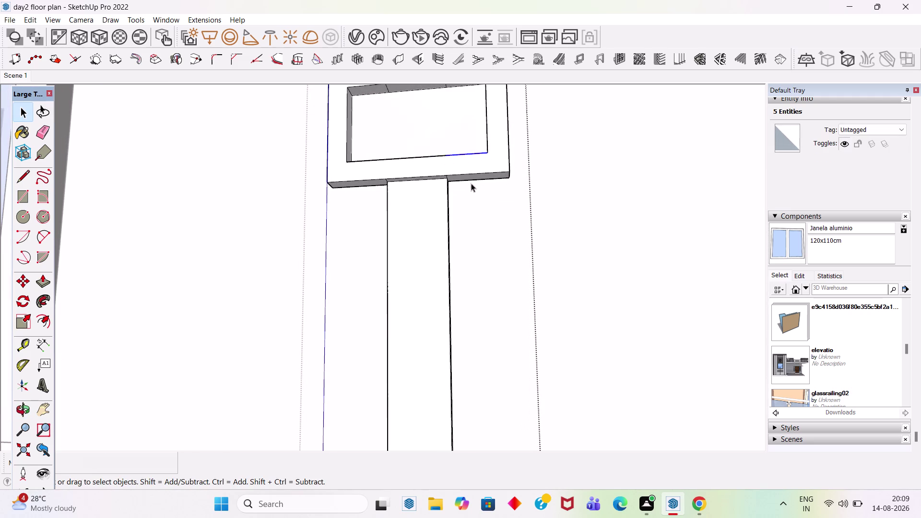
click(472, 177)
Pull the frame's bottom face down 3 feet with Push/Pull.
key(p)
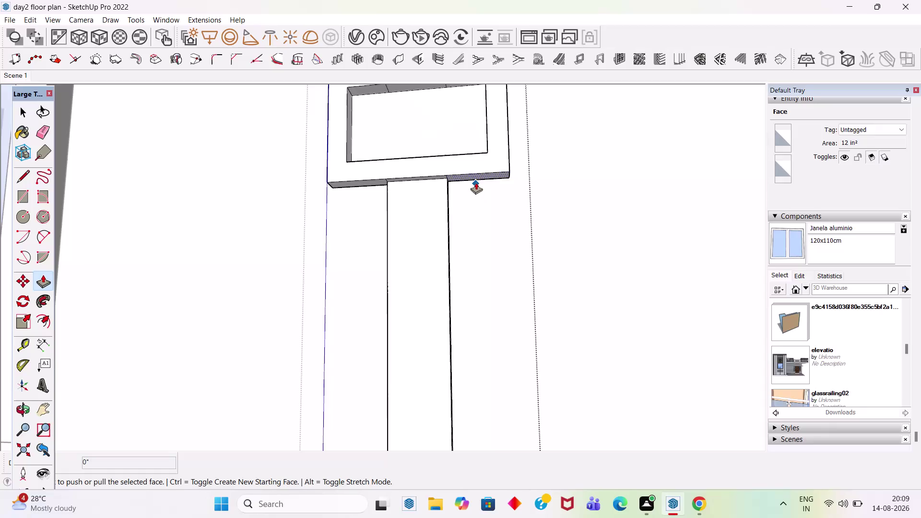
click(477, 180)
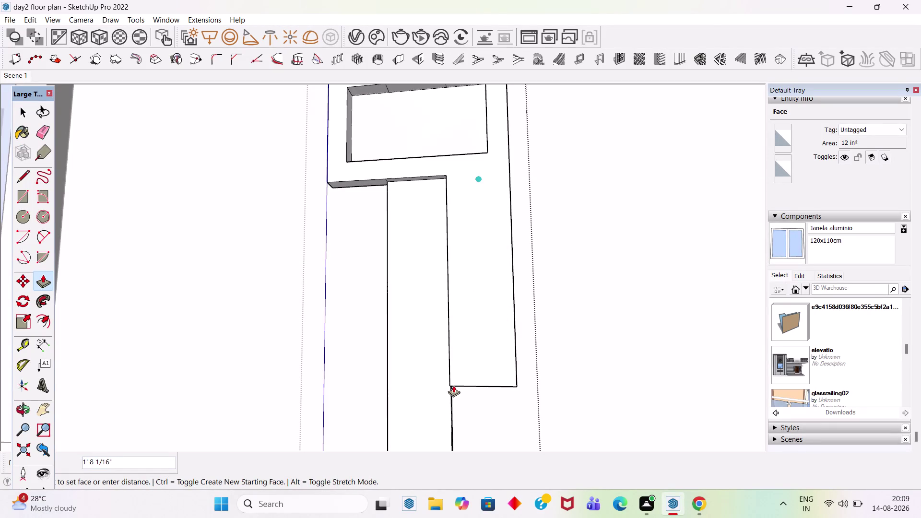
scroll(down, 3)
scroll(down, 3)
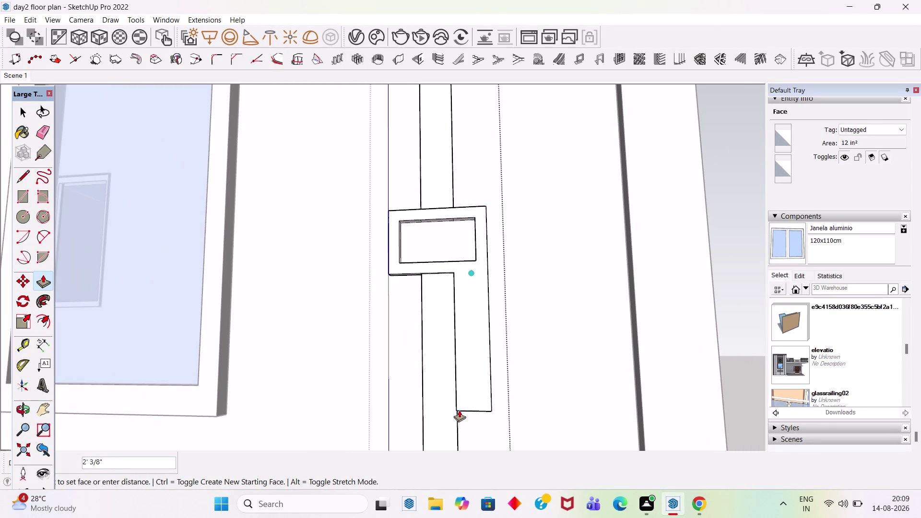
key(3)
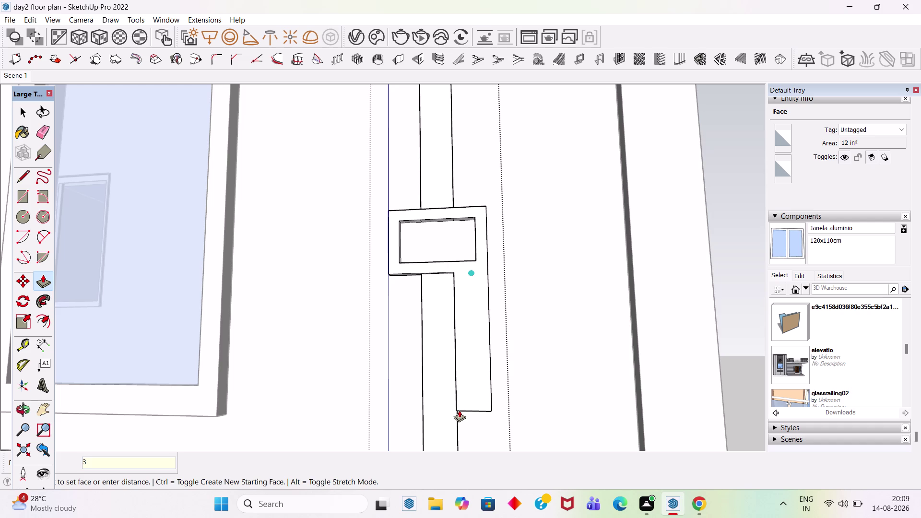
key(apostrophe)
key(Return)
scroll(down, 3)
scroll(up, 3)
scroll(up, 3)
middle_drag(457, 294, 554, 165)
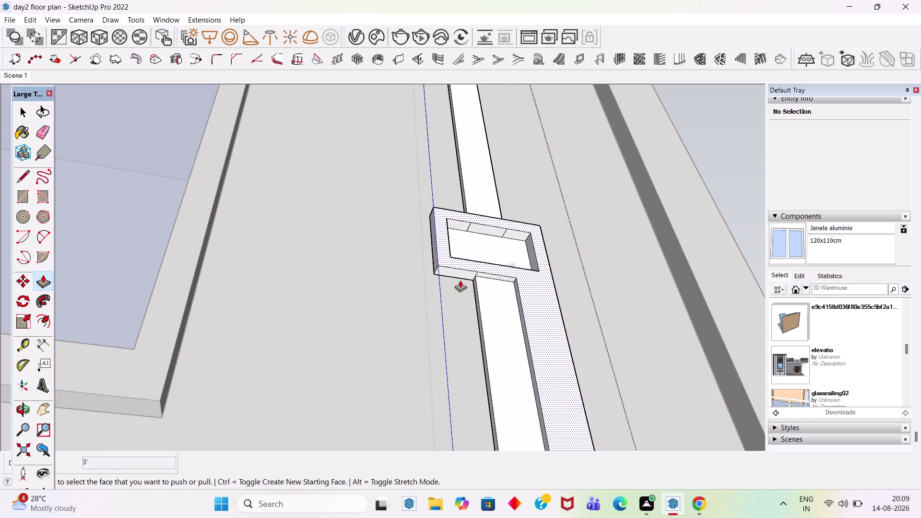
Repeat the 3-foot extrusion on an adjacent face and select the central strip faces.
double_click(462, 275)
scroll(down, 3)
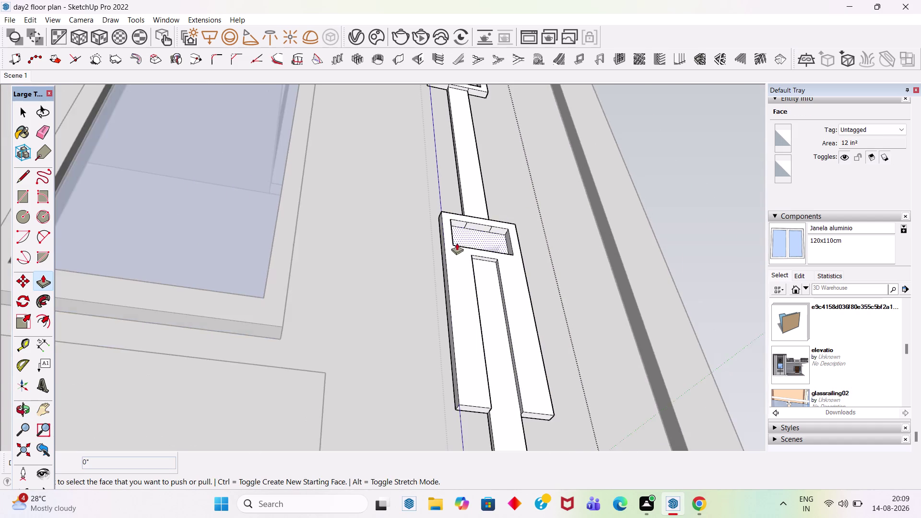
scroll(down, 3)
middle_drag(515, 254, 432, 371)
scroll(up, 3)
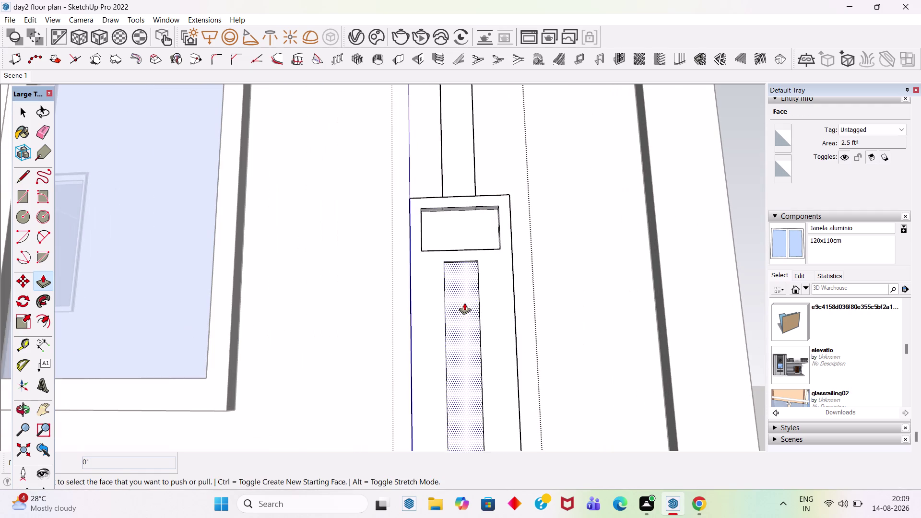
click(465, 303)
click(493, 316)
key(space)
scroll(down, 3)
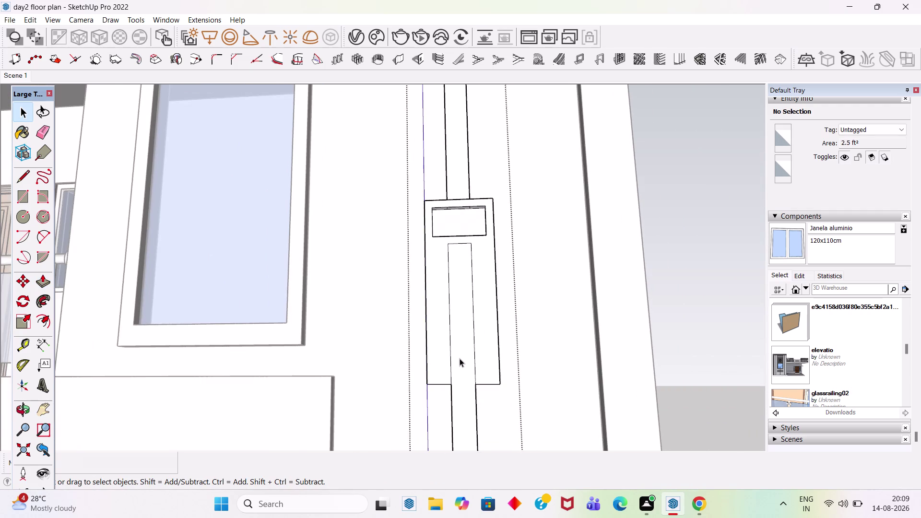
Erase the stray strip edges inside the extended lower frame.
scroll(up, 3)
key(e)
click(475, 289)
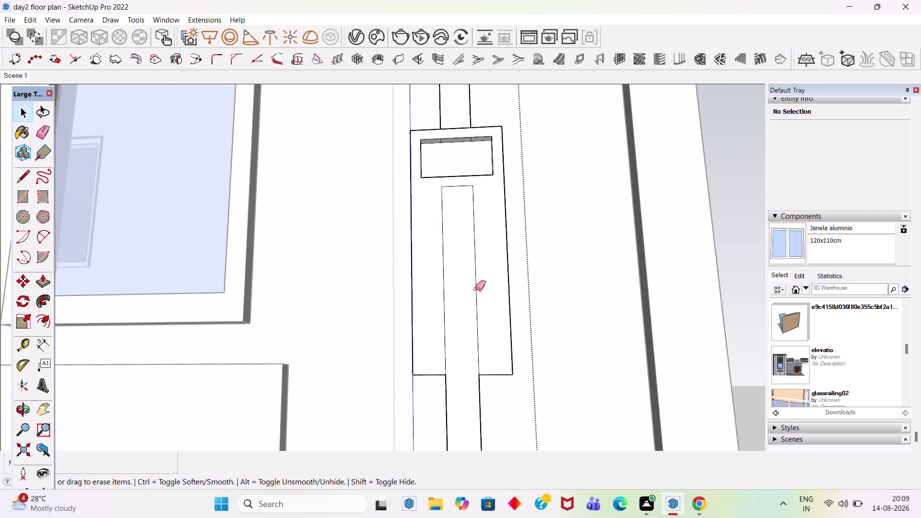
click(443, 287)
click(460, 188)
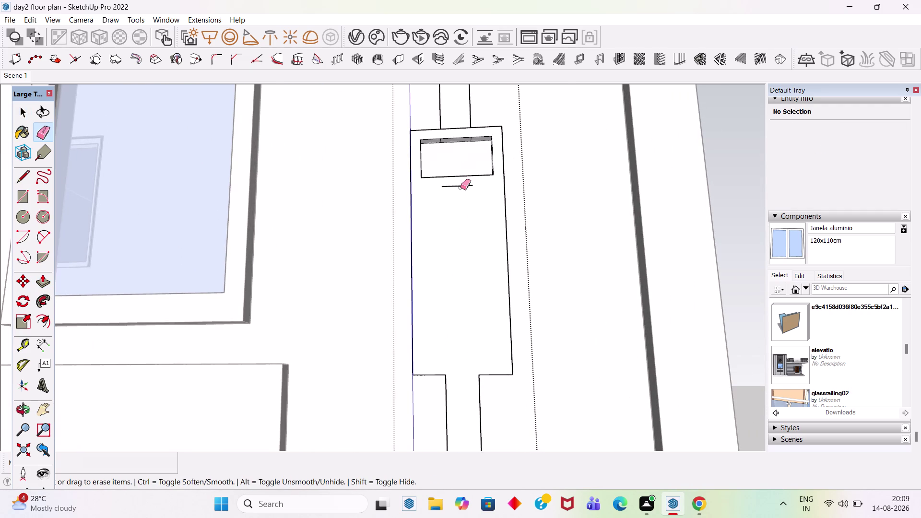
click(462, 188)
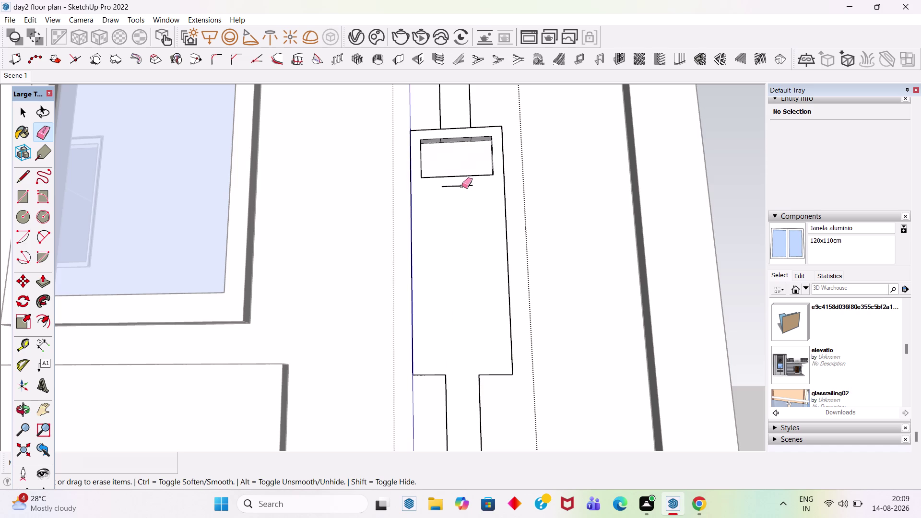
click(462, 186)
Zoom out over the facade and bring the top slot into view.
scroll(down, 3)
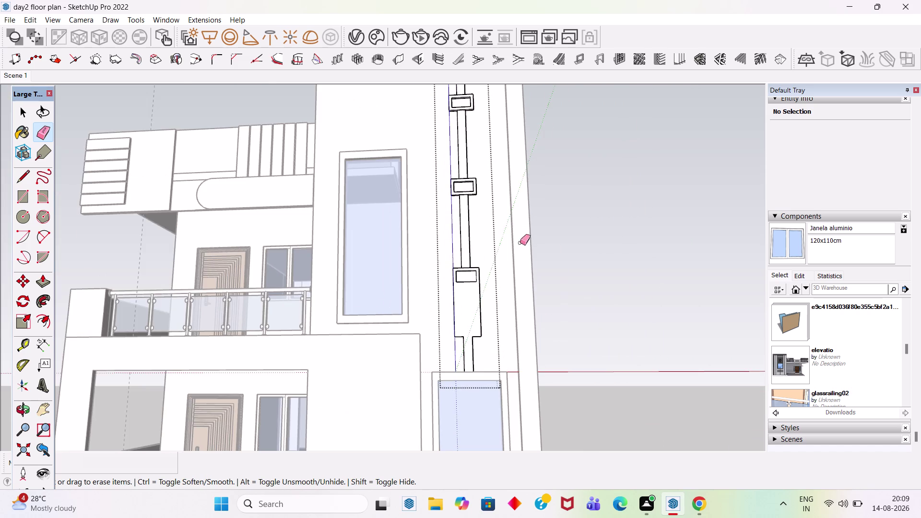
middle_drag(520, 254, 533, 321)
scroll(up, 3)
scroll(down, 3)
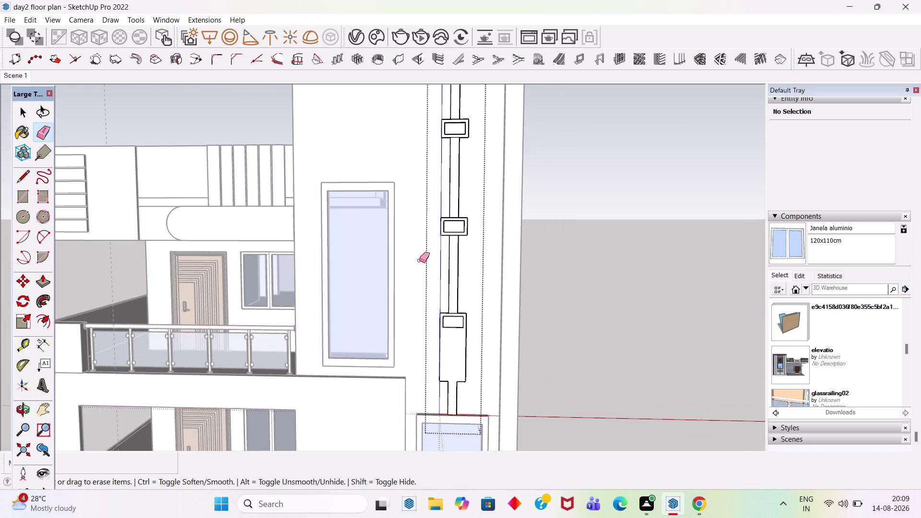
scroll(down, 3)
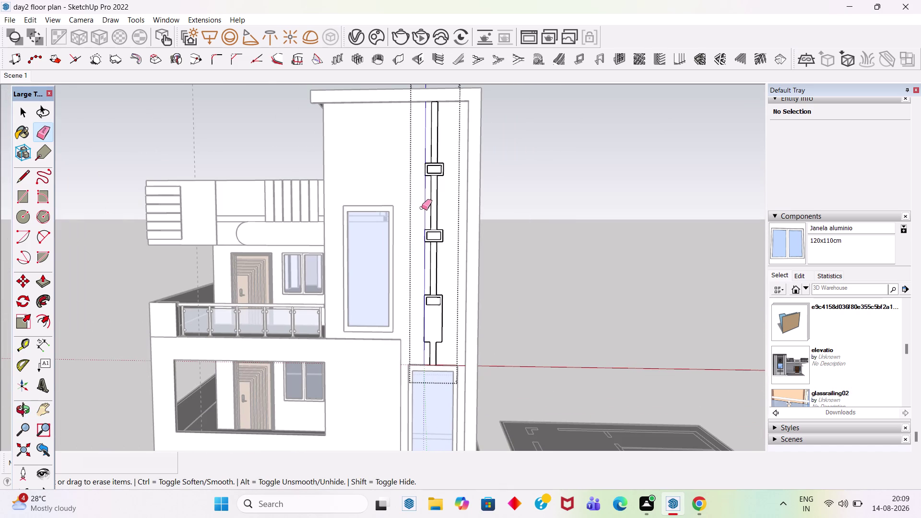
key(space)
scroll(up, 3)
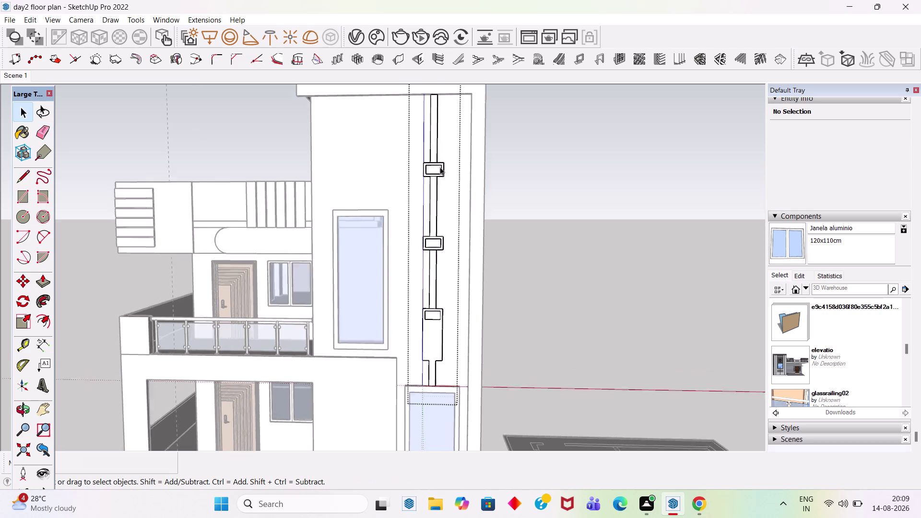
scroll(up, 3)
middle_drag(447, 142, 406, 276)
scroll(up, 3)
scroll(up, 3)
click(467, 208)
key(p)
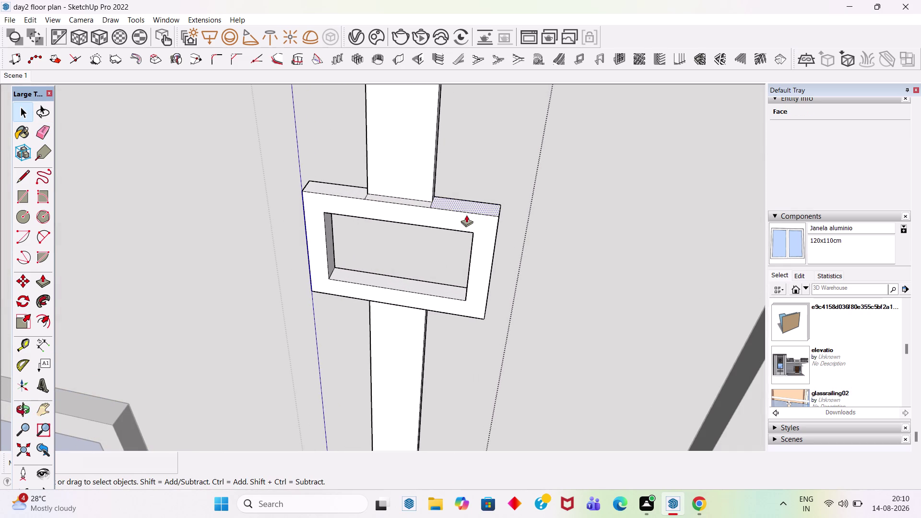
Pull the top frame face up 3' and repeat on both neighbouring strip faces.
click(466, 215)
text(3')
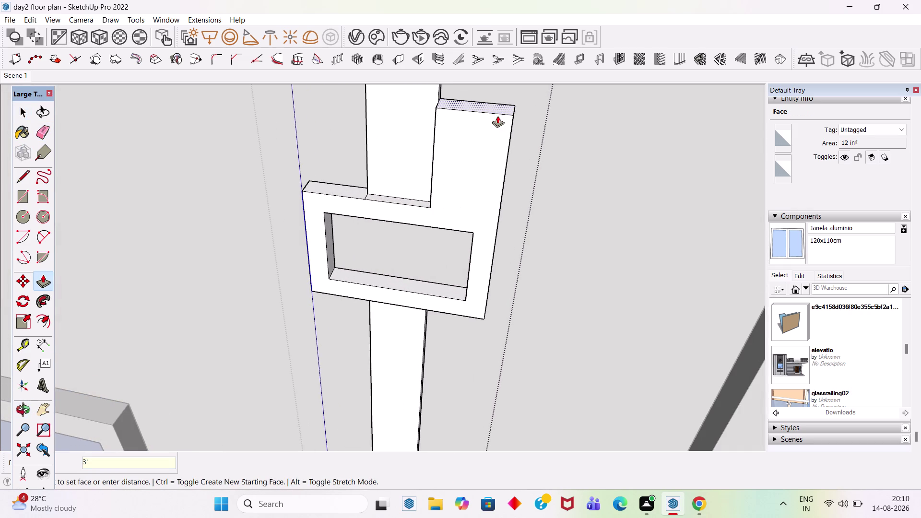
key(Return)
double_click(351, 192)
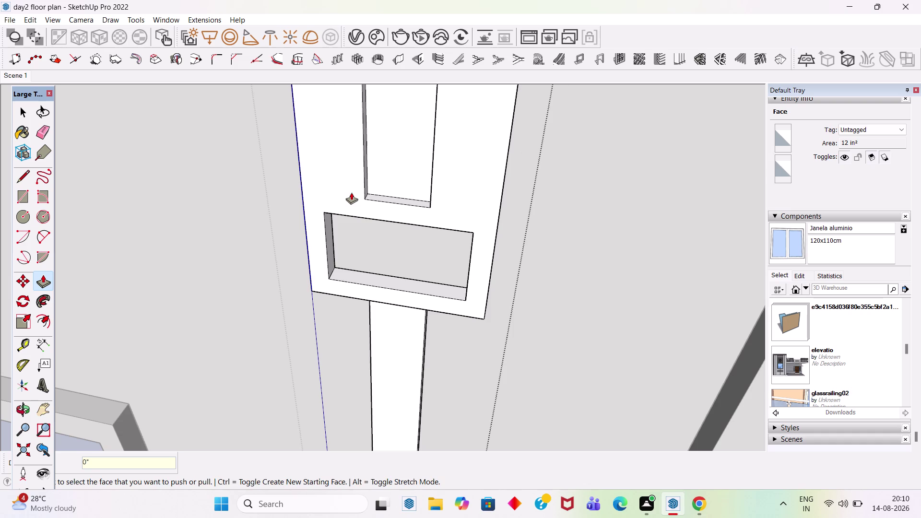
double_click(405, 203)
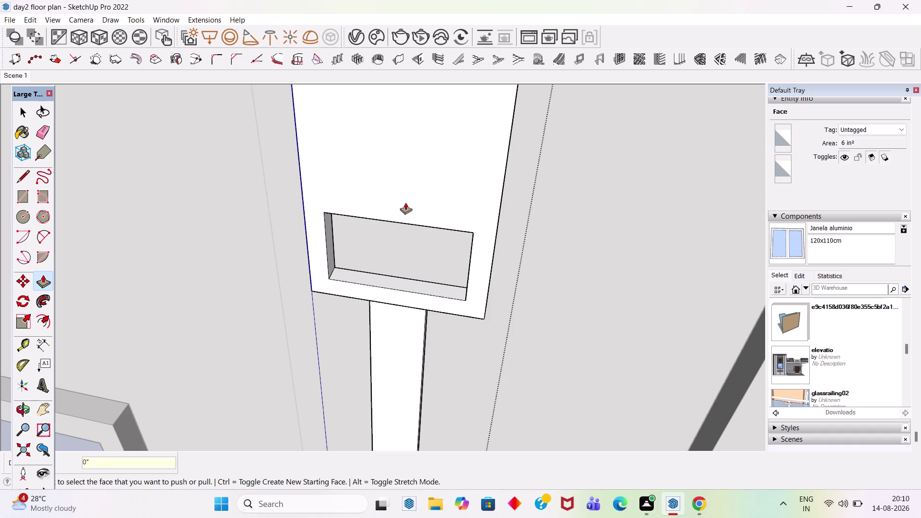
Clear the selection and orbit out to view the whole facade.
scroll(down, 3)
key(space)
click(580, 233)
scroll(down, 3)
scroll(up, 3)
middle_drag(537, 241, 576, 111)
scroll(down, 3)
scroll(down, 3)
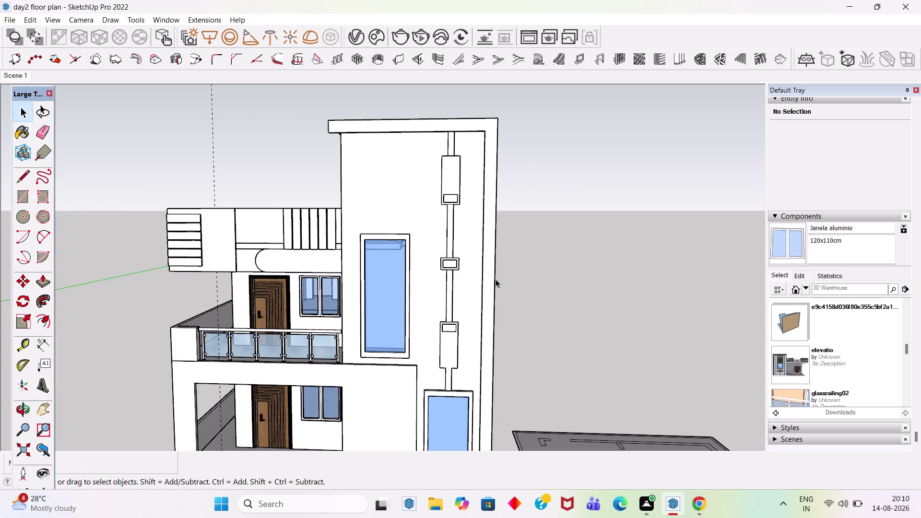
Save, select the tall front pillar group, and zoom onto its small middle frame.
middle_drag(503, 271, 532, 241)
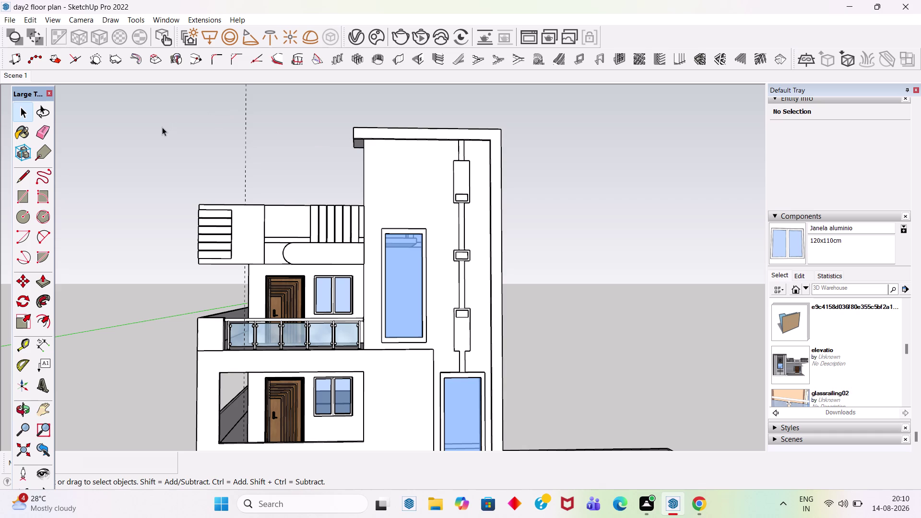
key(ctrl+s)
scroll(down, 3)
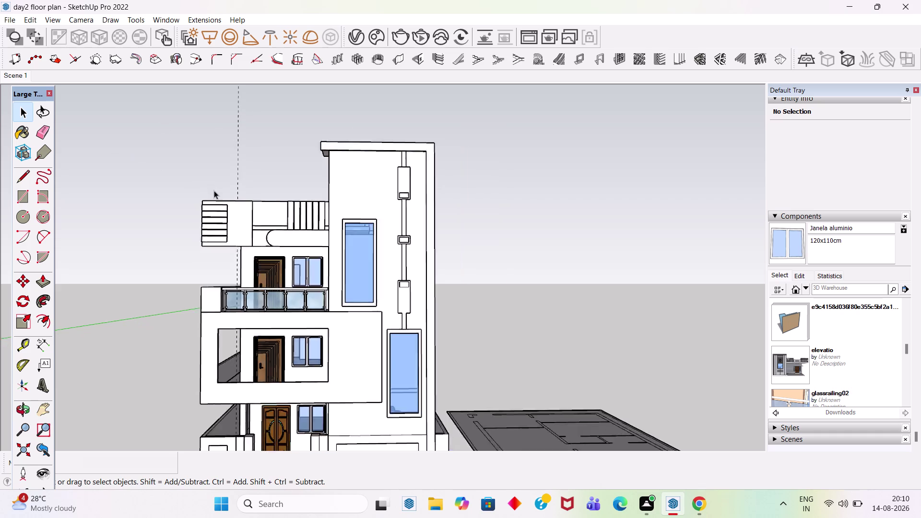
scroll(down, 3)
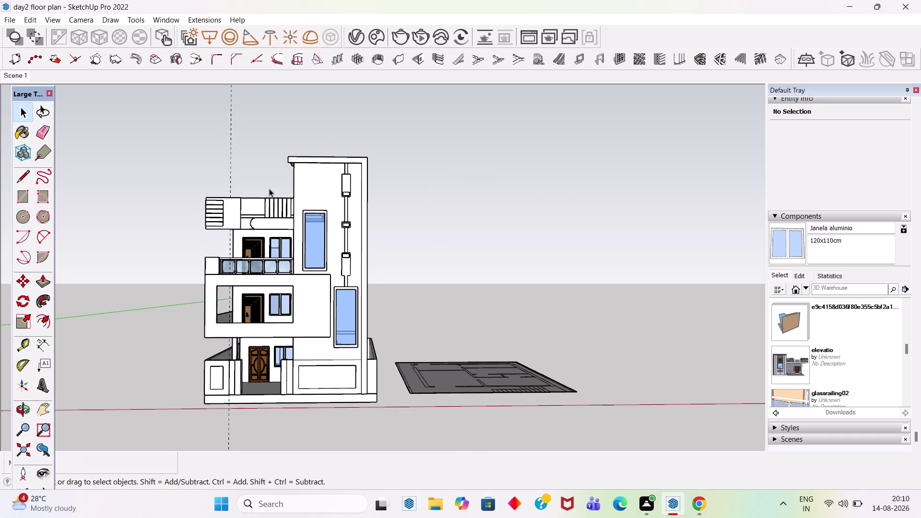
scroll(up, 3)
click(350, 234)
scroll(up, 3)
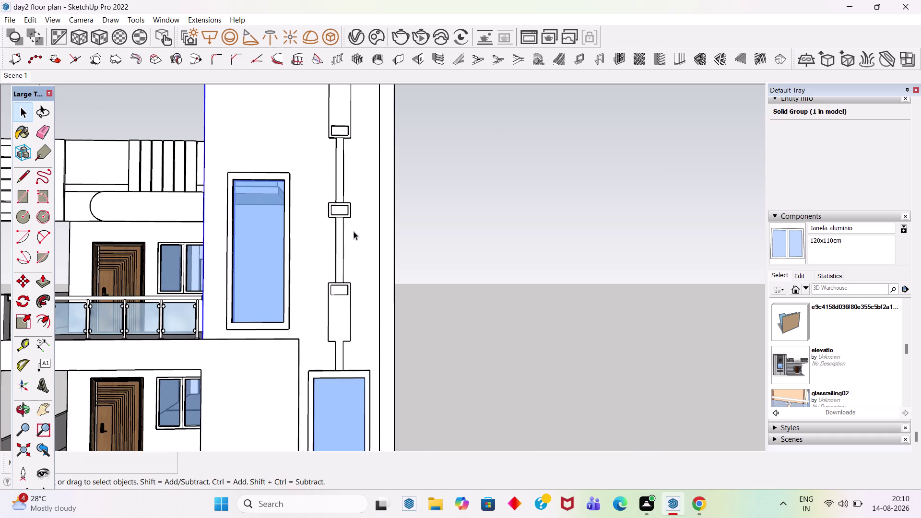
scroll(up, 3)
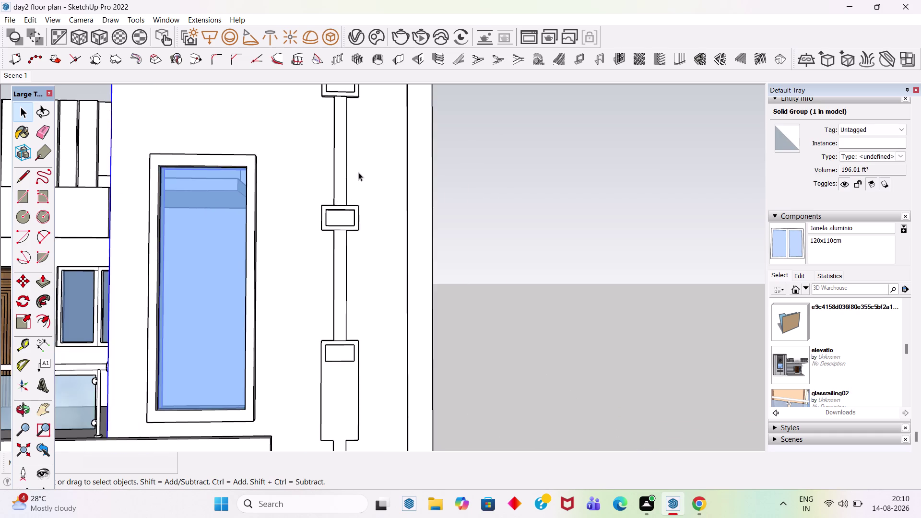
middle_drag(358, 173, 347, 286)
scroll(up, 3)
scroll(up, 3)
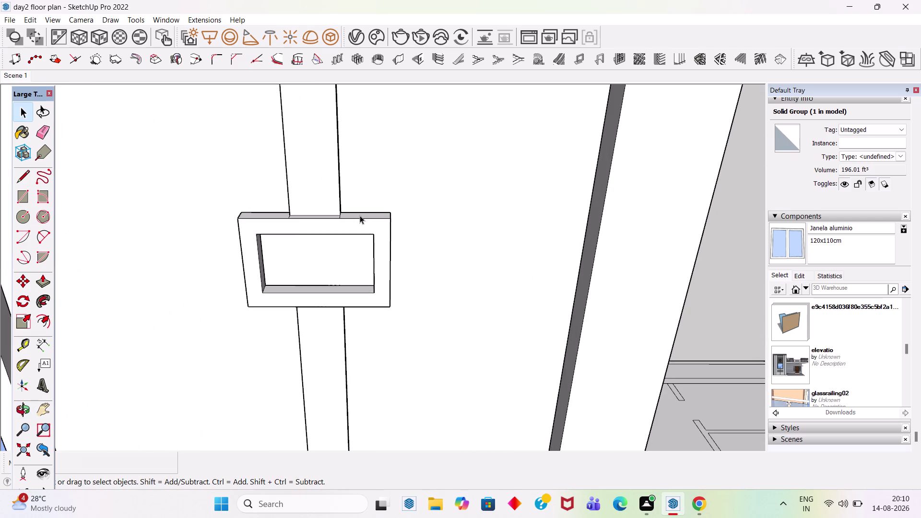
Inside the frame group, pull the three top faces up 1.5'.
click(360, 215)
middle_drag(372, 209, 368, 270)
scroll(up, 3)
double_click(360, 206)
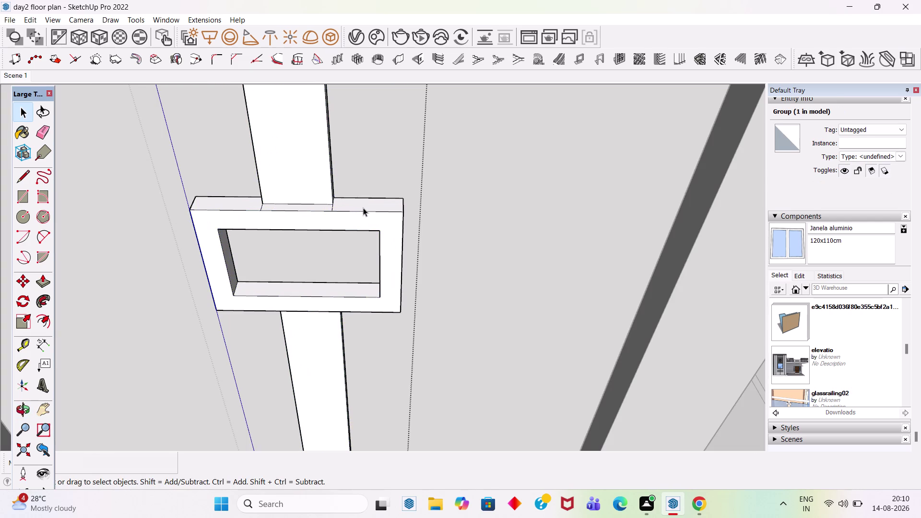
drag(363, 208, 362, 197)
click(359, 198)
key(p)
click(365, 208)
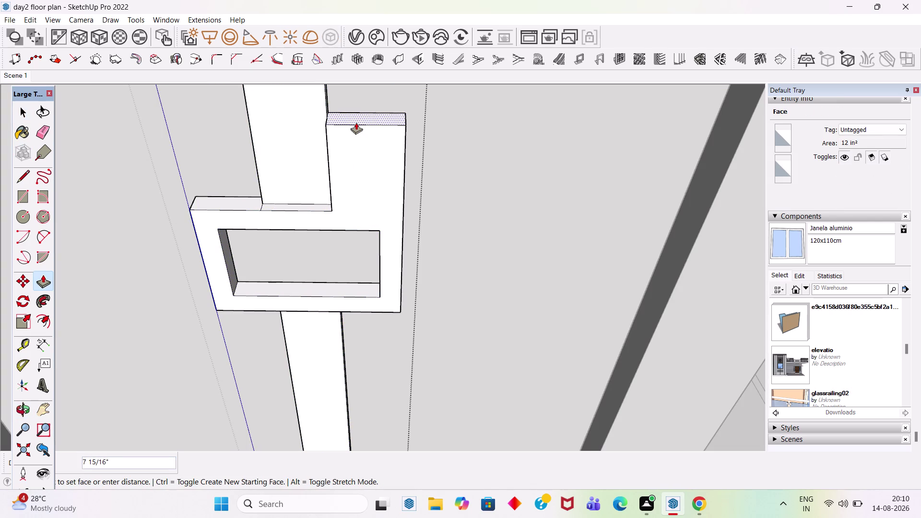
key(1)
text(.5)
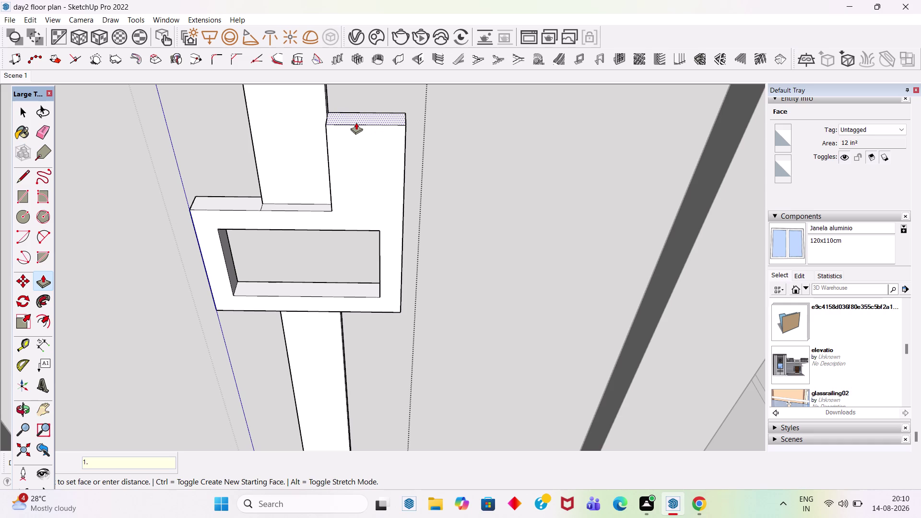
key(Return)
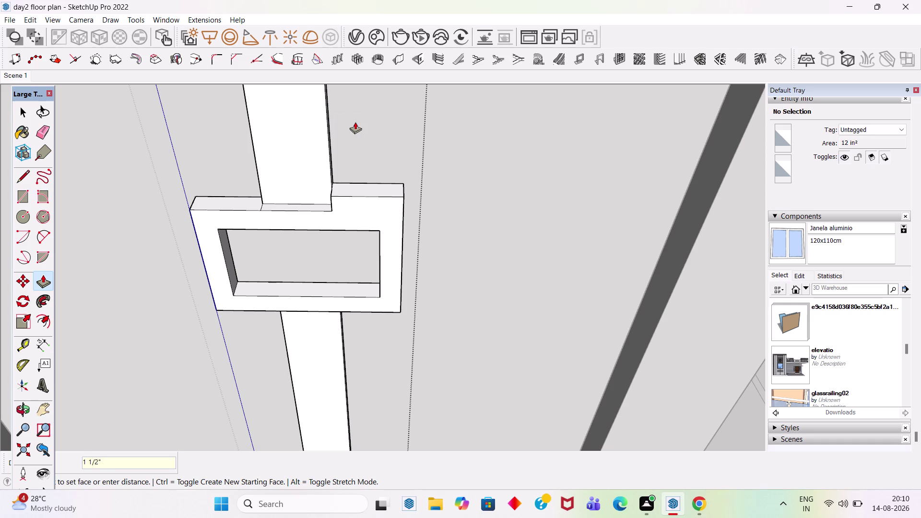
key(ctrl+z)
click(377, 208)
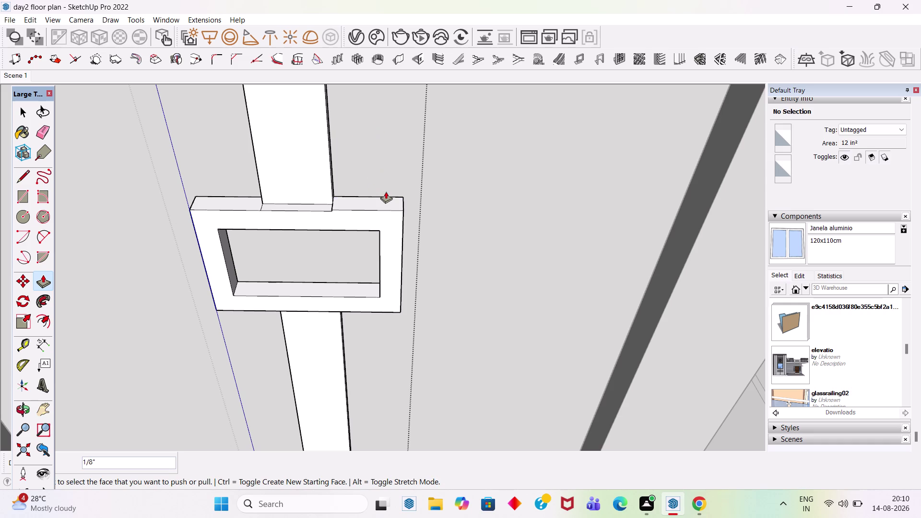
key(ctrl+z)
click(377, 209)
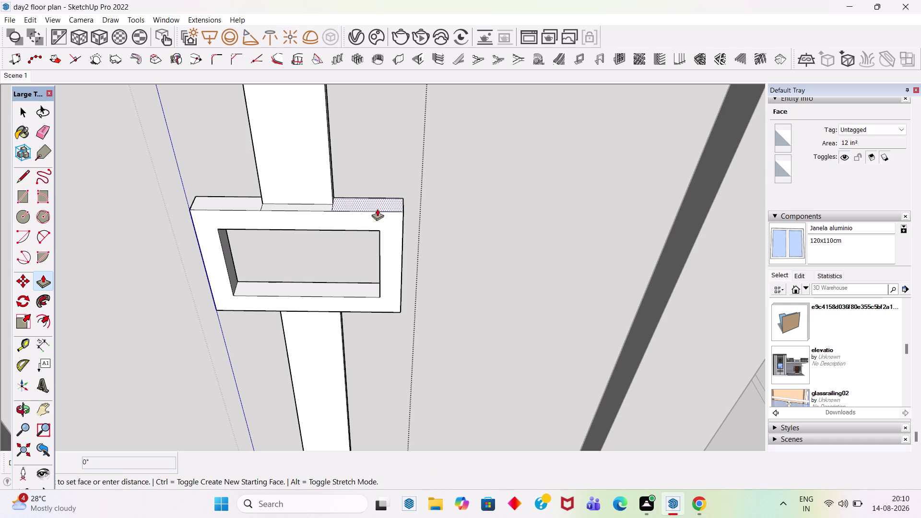
text(1.5)
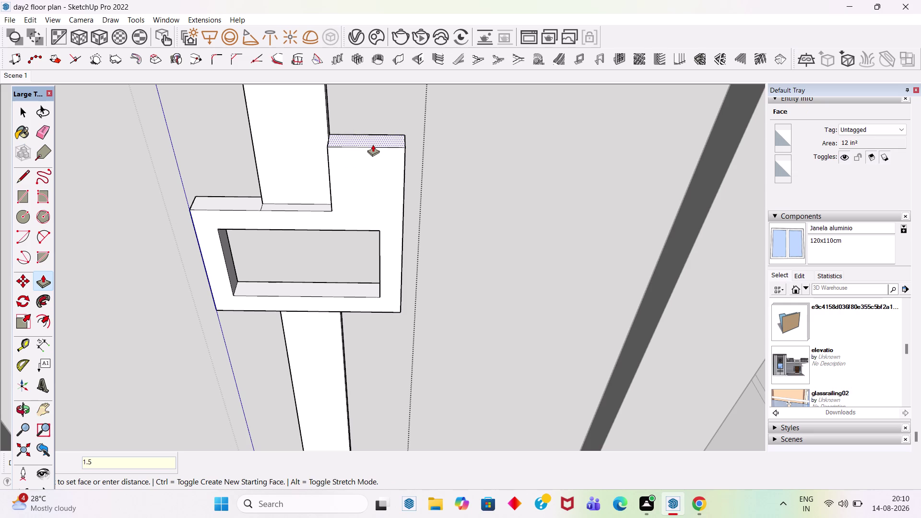
text(')
key(Return)
double_click(227, 207)
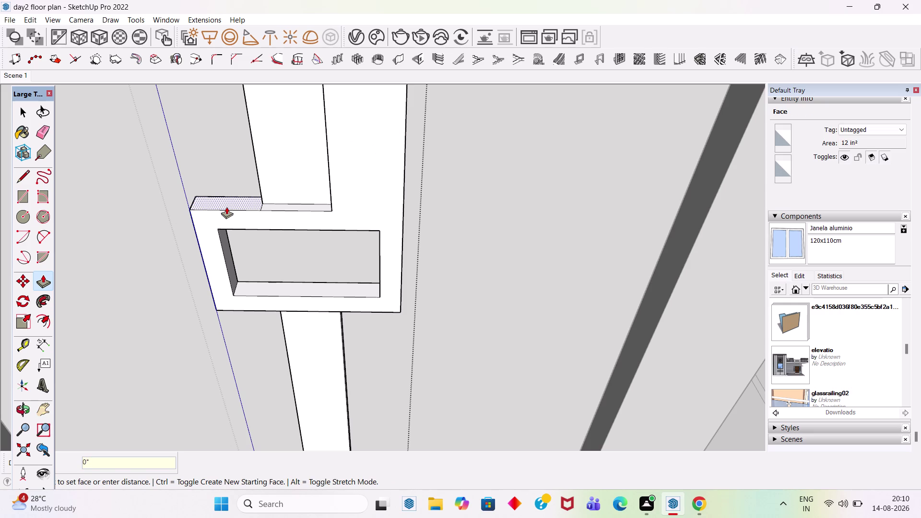
double_click(286, 210)
Extend the frame's three bottom faces by the same 1.5' pull.
scroll(down, 3)
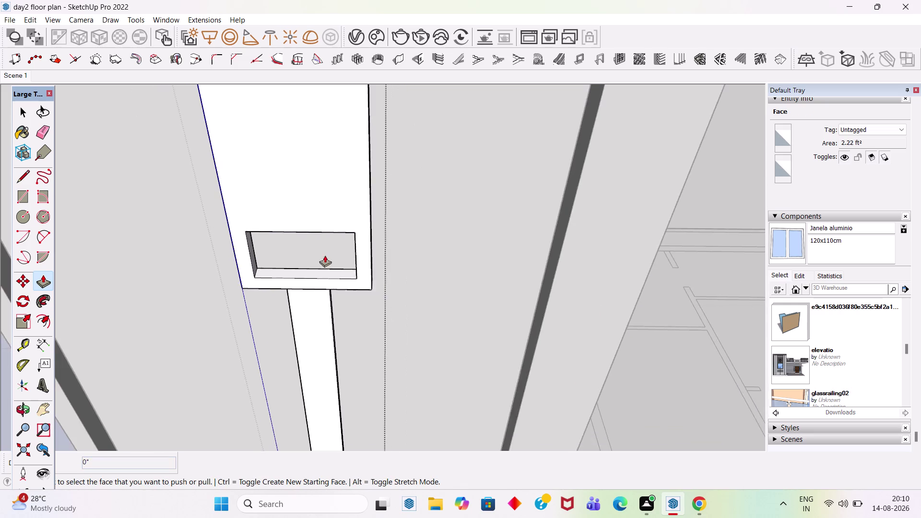
scroll(down, 3)
middle_drag(352, 274, 356, 78)
scroll(up, 3)
middle_drag(372, 237, 355, 159)
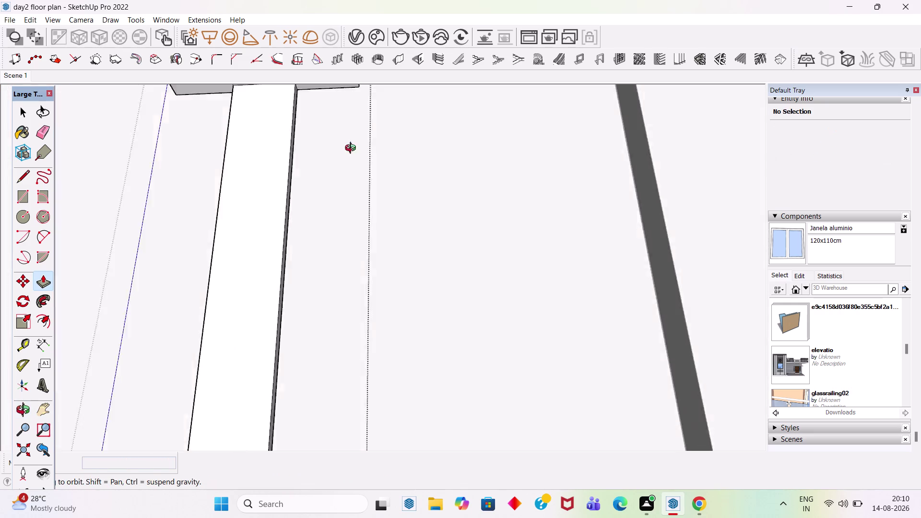
middle_drag(355, 159, 336, 96)
scroll(down, 3)
scroll(down, 3)
scroll(up, 3)
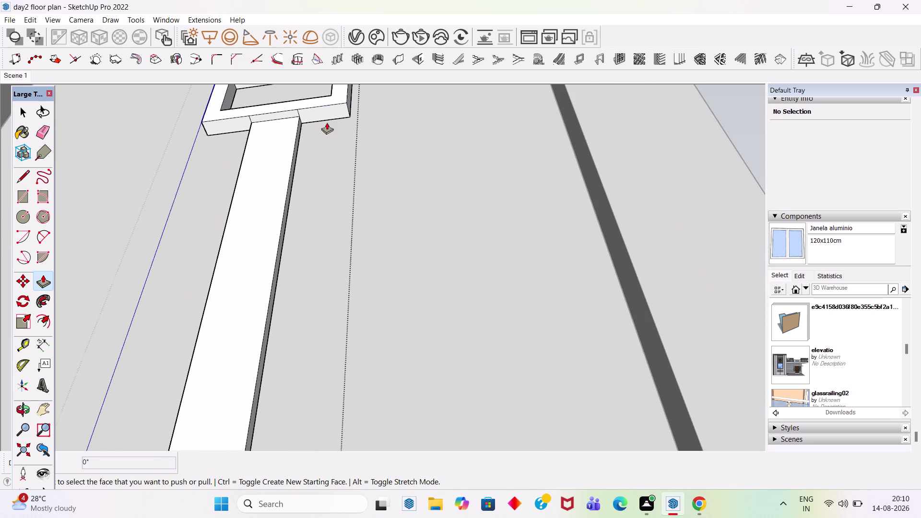
double_click(324, 115)
double_click(278, 114)
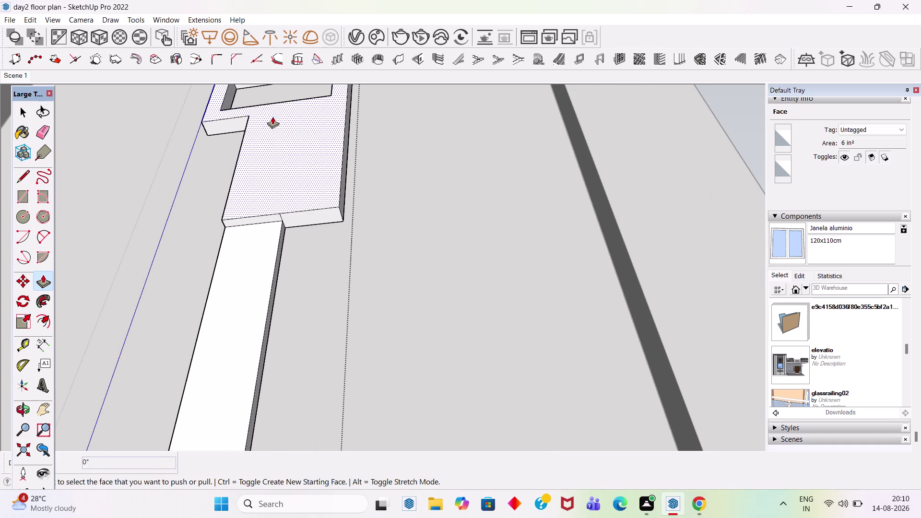
double_click(239, 126)
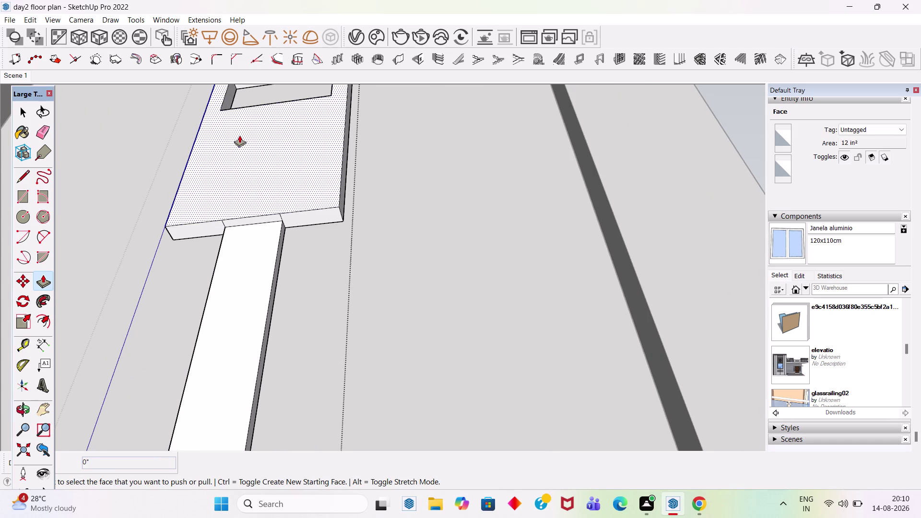
key(space)
scroll(down, 3)
Save, orbit out to the whole house, and zoom onto the ground-floor front panel.
middle_drag(347, 190, 418, 315)
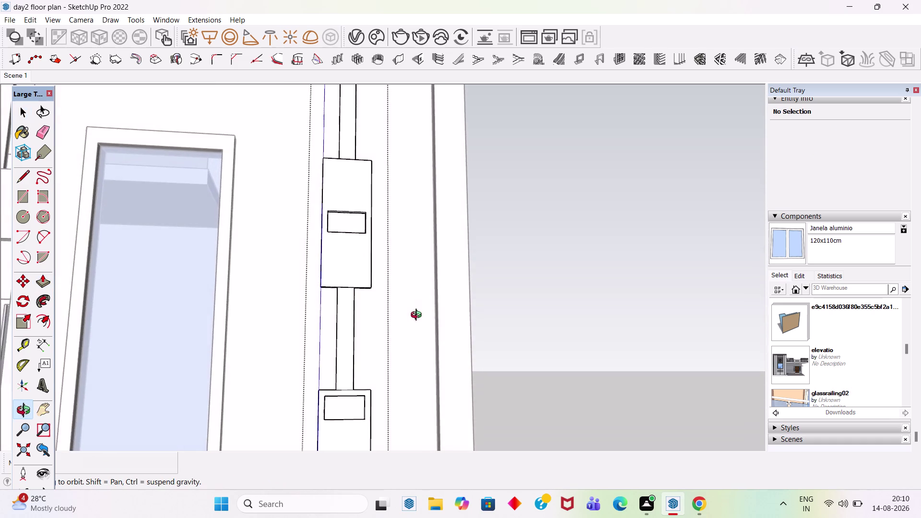
middle_drag(418, 316, 418, 317)
scroll(down, 3)
click(470, 274)
middle_drag(476, 259, 419, 303)
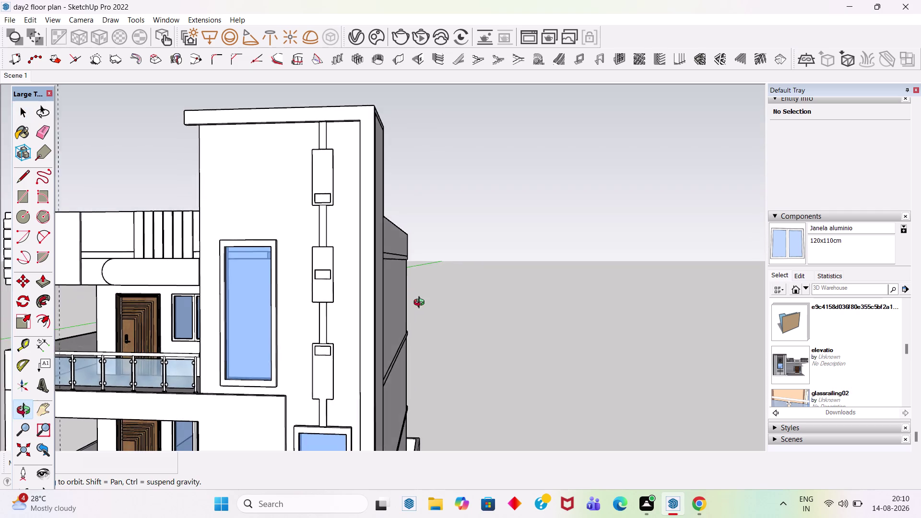
middle_drag(419, 303, 422, 303)
scroll(down, 3)
key(ctrl+s)
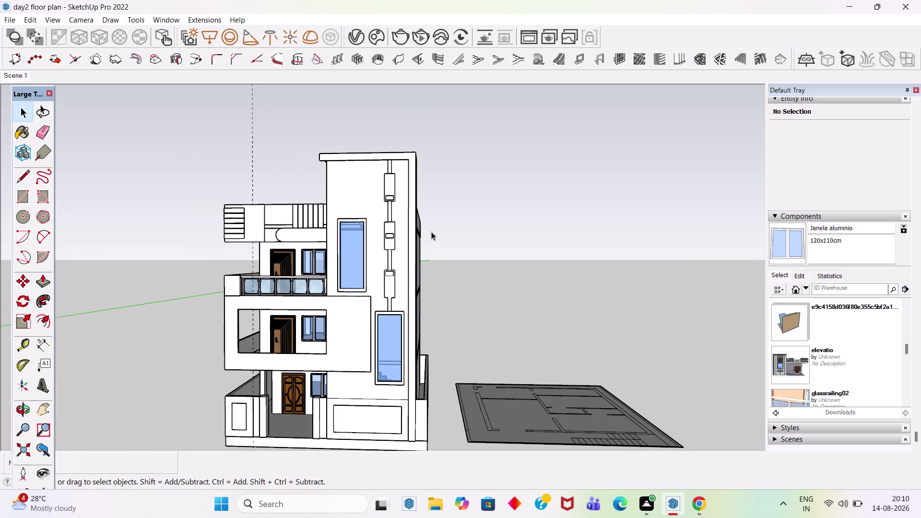
scroll(down, 3)
scroll(up, 3)
middle_drag(501, 250, 536, 248)
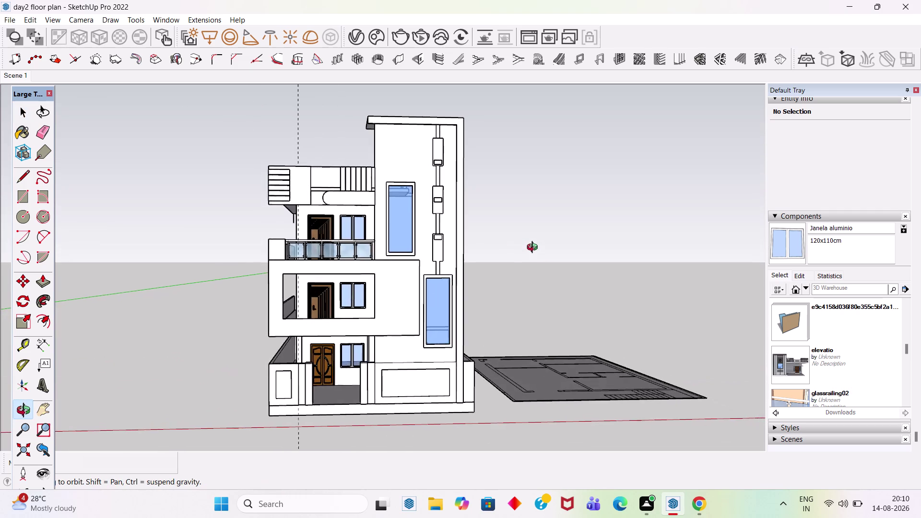
middle_drag(535, 248, 514, 236)
scroll(up, 3)
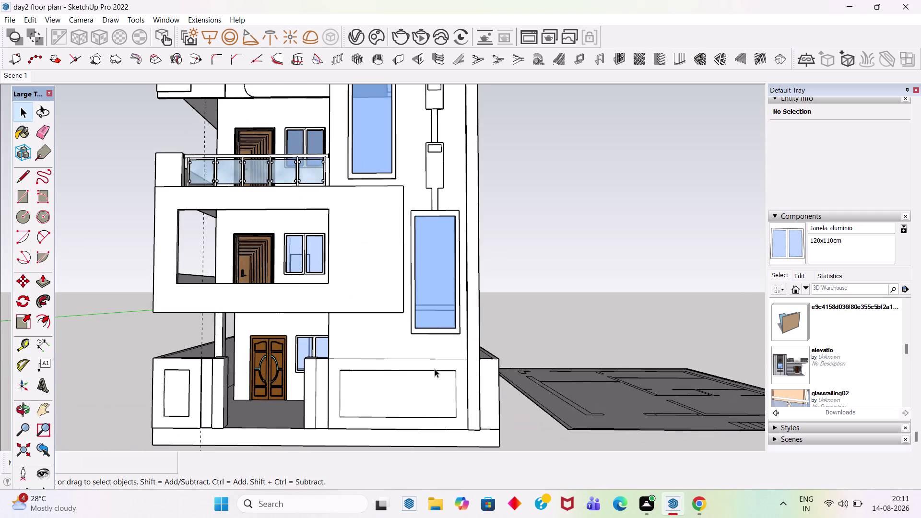
scroll(up, 3)
scroll(up, 3)
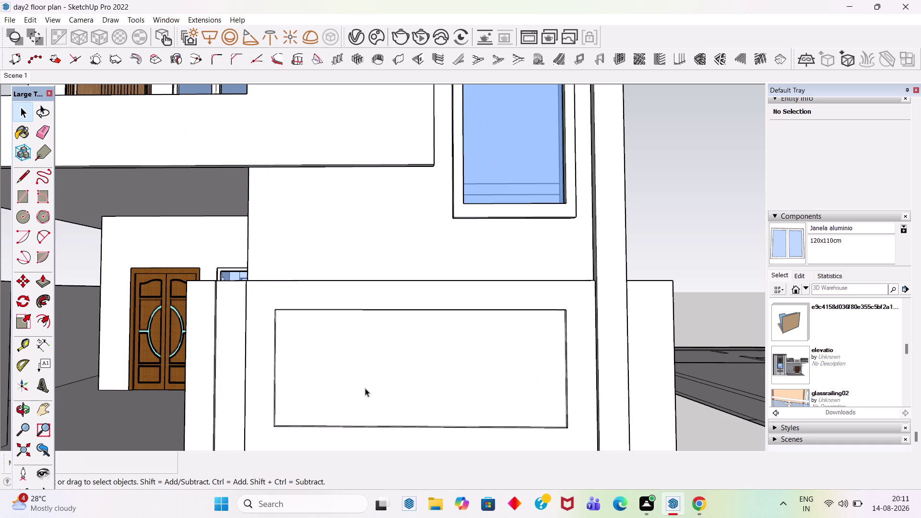
Cancel a stray rectangle and place guides 1' from the panel's bottom and top edges.
key(r)
click(342, 330)
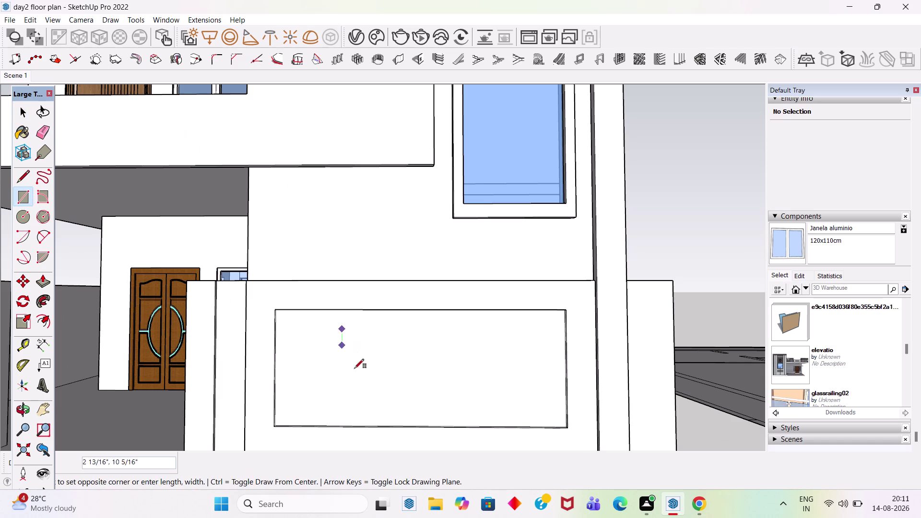
key(grave)
key(Escape)
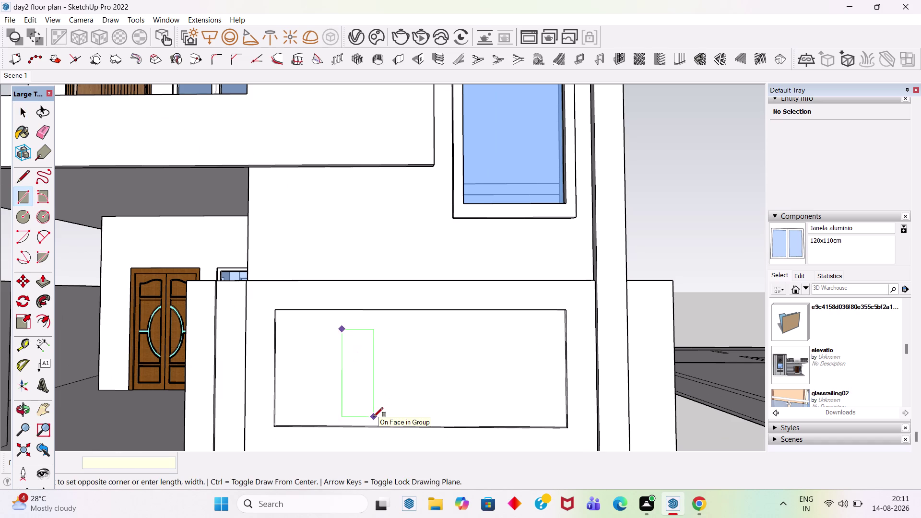
key(Escape)
key(space)
key(space)
key(t)
scroll(up, 3)
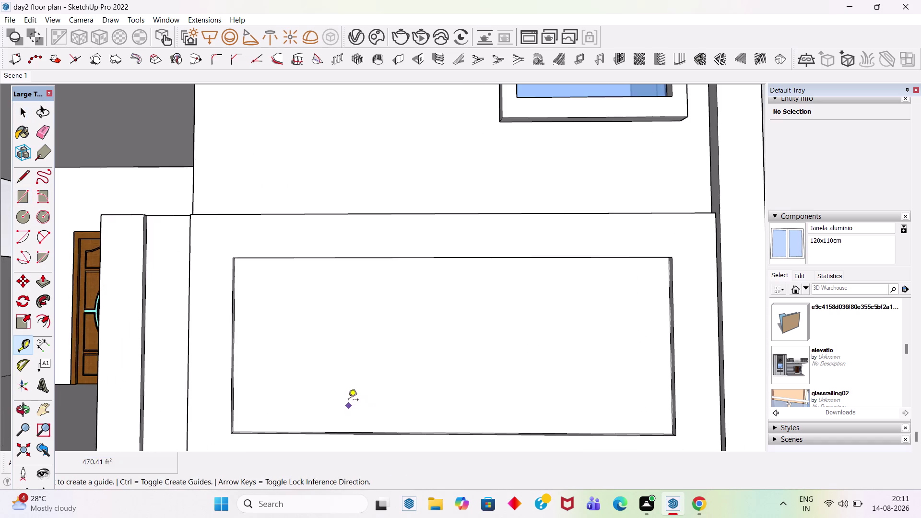
middle_drag(355, 355, 349, 456)
scroll(down, 3)
scroll(up, 3)
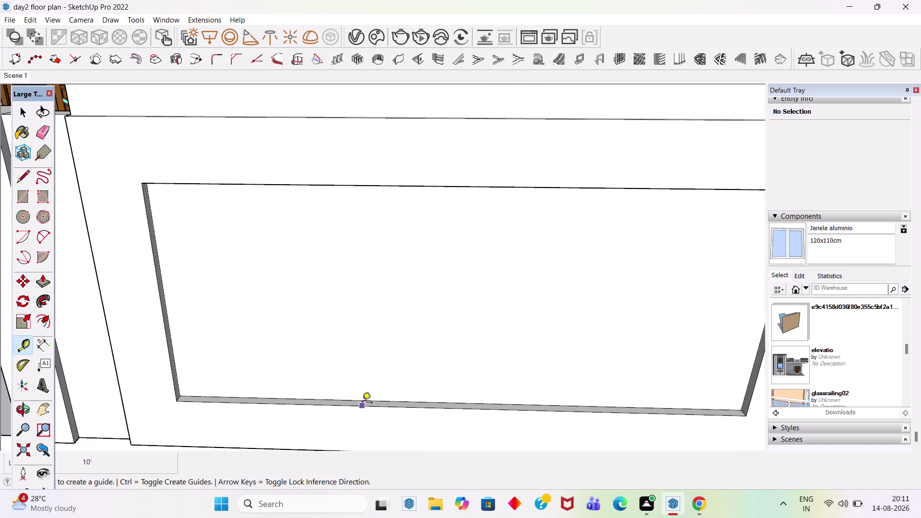
click(364, 401)
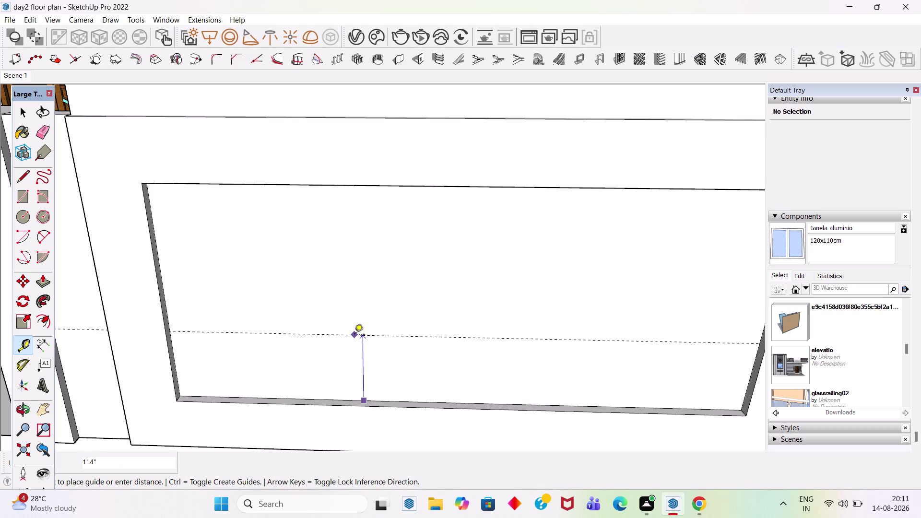
text(1')
key(Return)
scroll(down, 3)
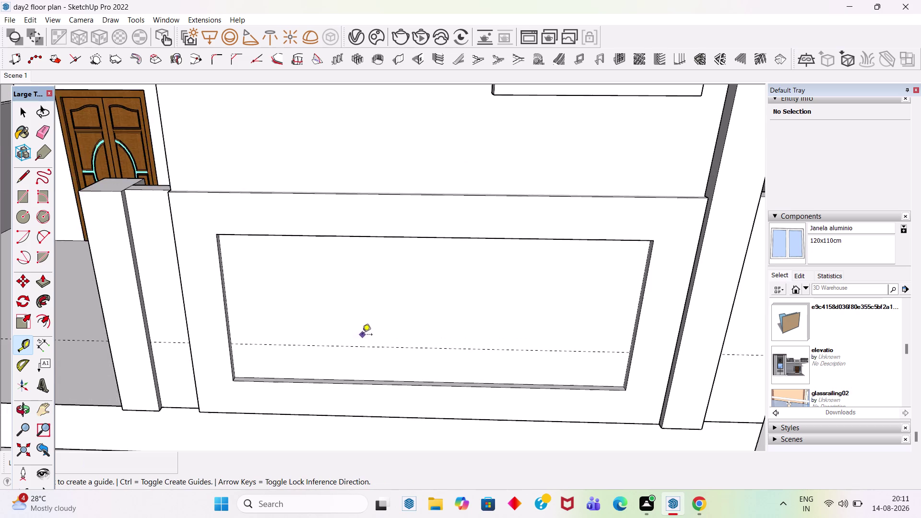
middle_drag(400, 314, 402, 189)
scroll(down, 3)
scroll(up, 3)
scroll(down, 3)
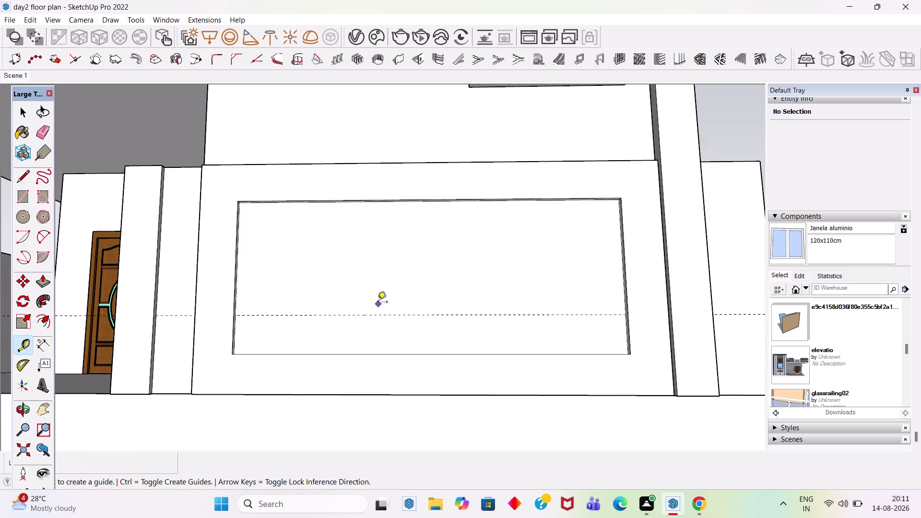
scroll(down, 3)
middle_drag(406, 246, 406, 194)
scroll(up, 3)
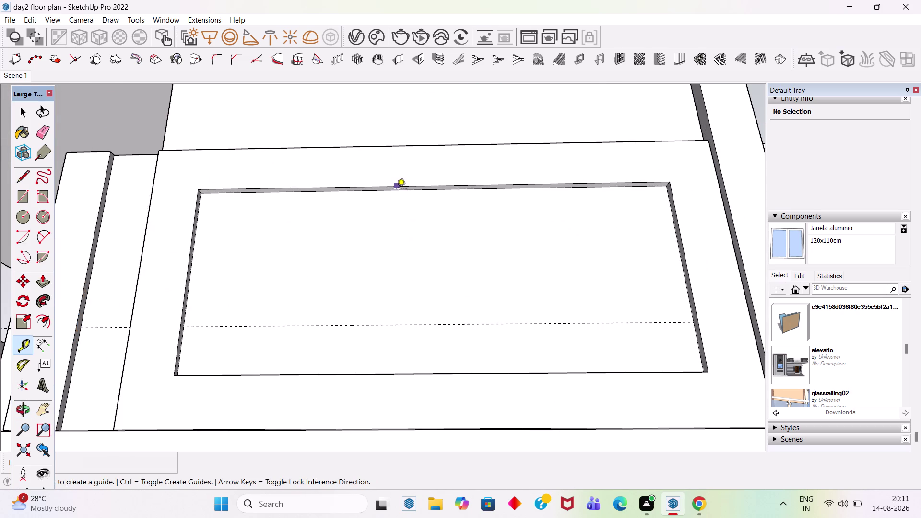
click(394, 191)
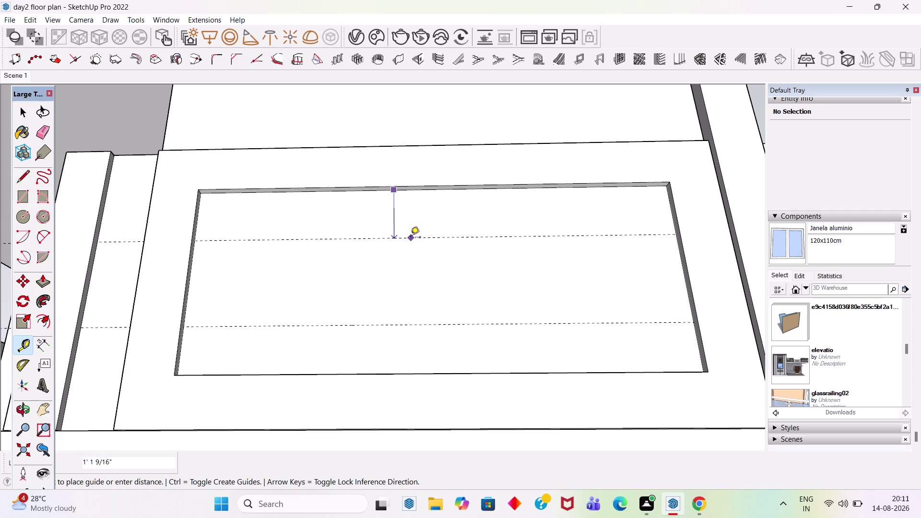
text(1')
key(Return)
Place guides 2' in from the panel's left and right edges.
key(space)
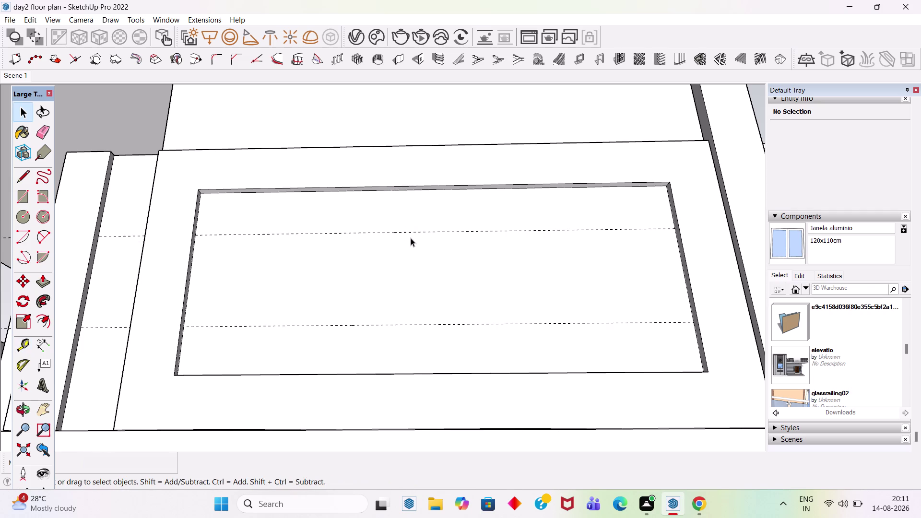
key(t)
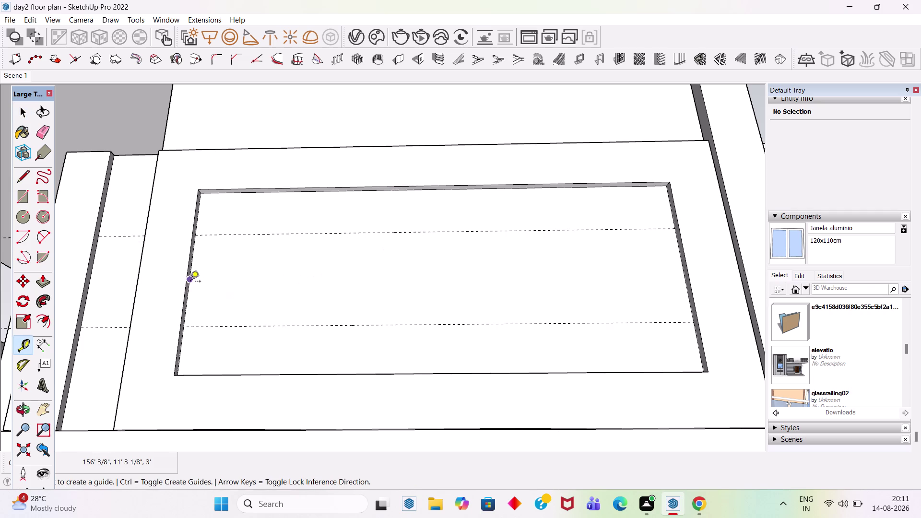
scroll(up, 3)
click(193, 255)
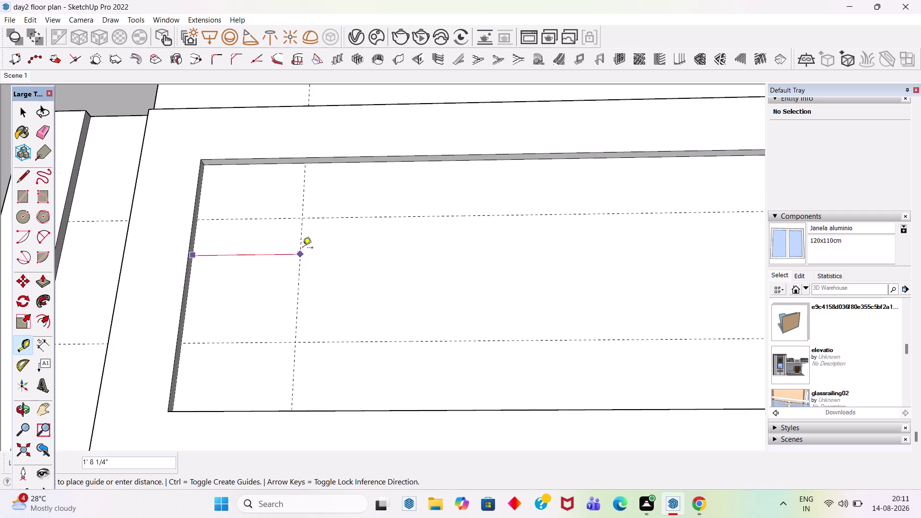
text(2')
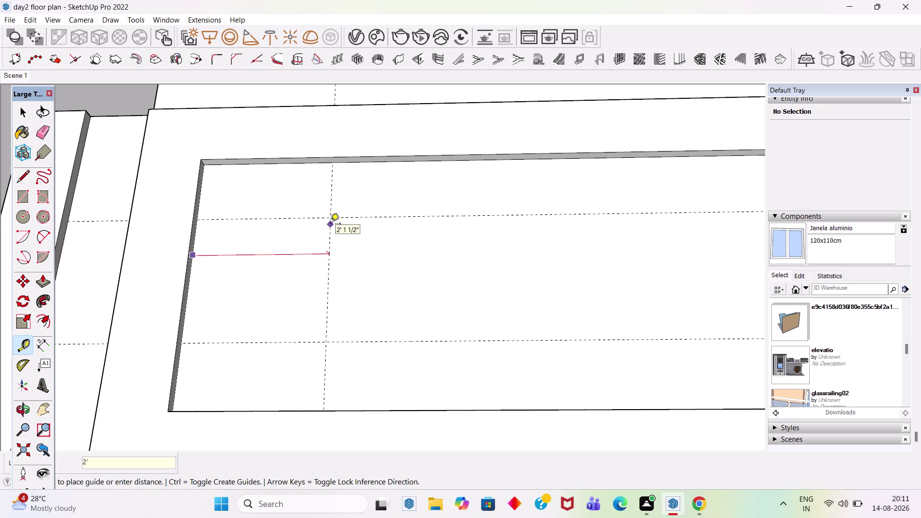
key(Return)
scroll(down, 3)
scroll(up, 3)
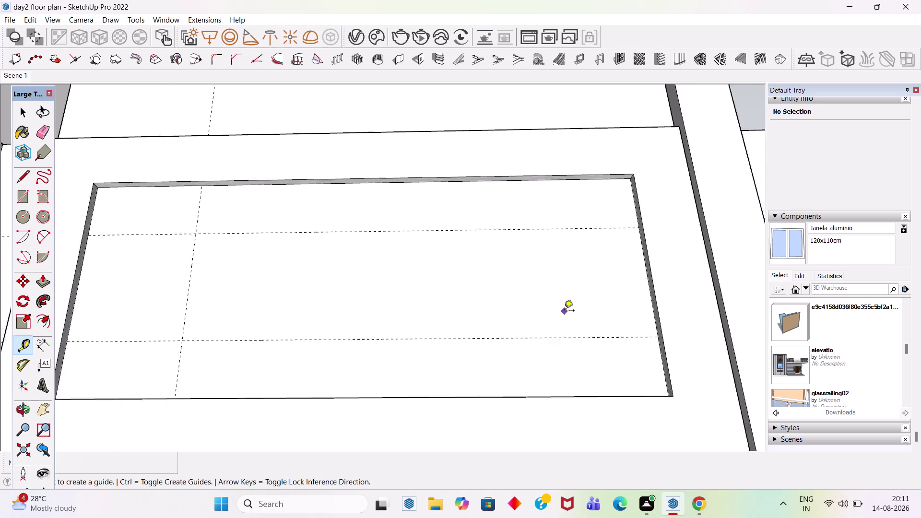
scroll(up, 3)
middle_drag(585, 325, 632, 394)
scroll(down, 3)
scroll(up, 3)
click(653, 312)
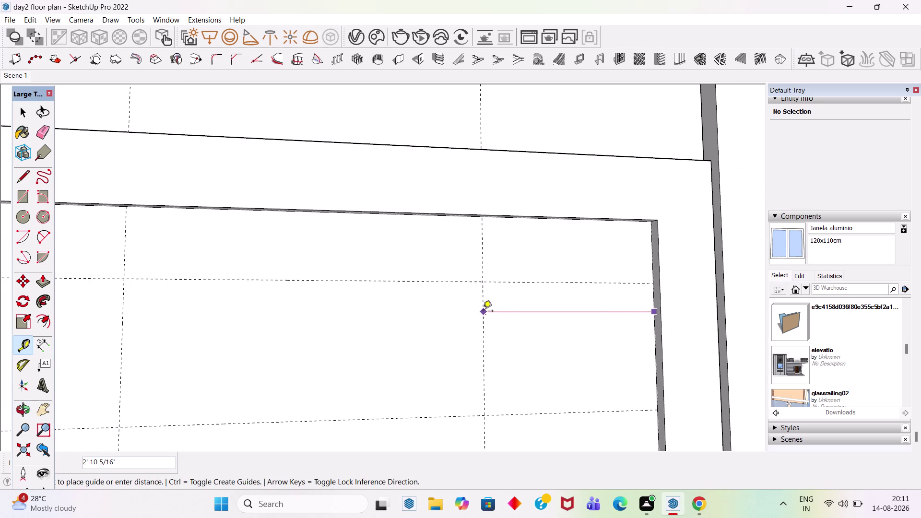
text(2')
key(Return)
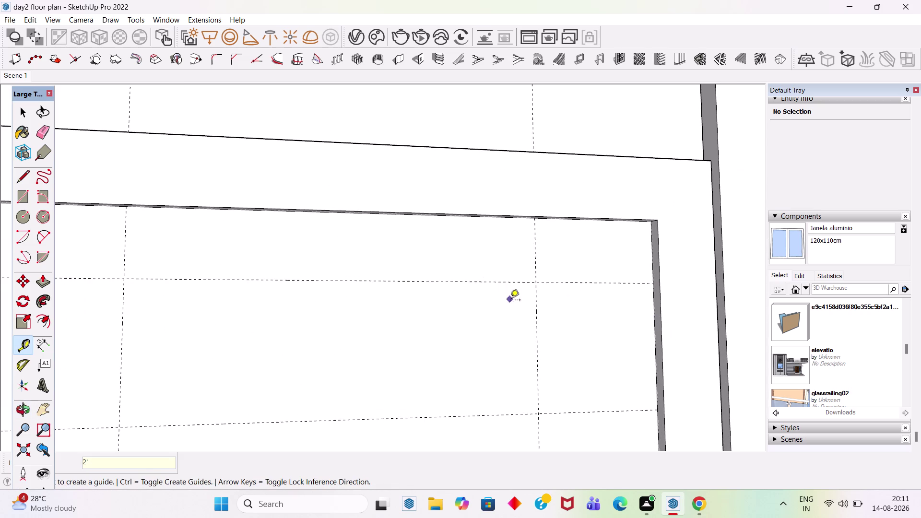
Add 6" guides inside both side guides, then 2' guides inward from those.
scroll(down, 3)
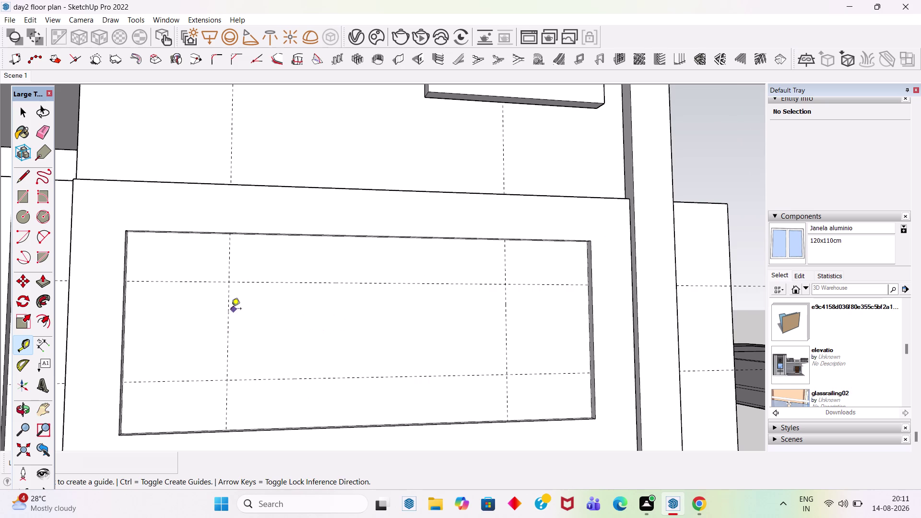
click(226, 311)
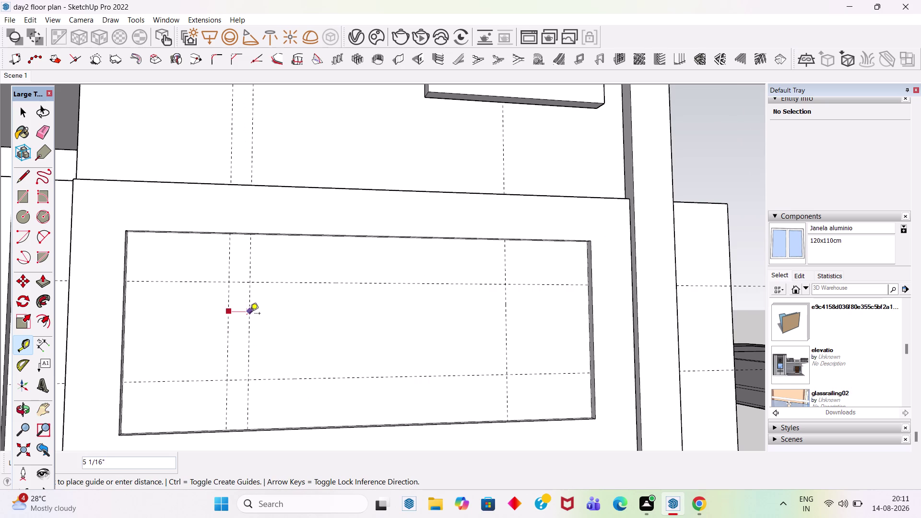
key(6)
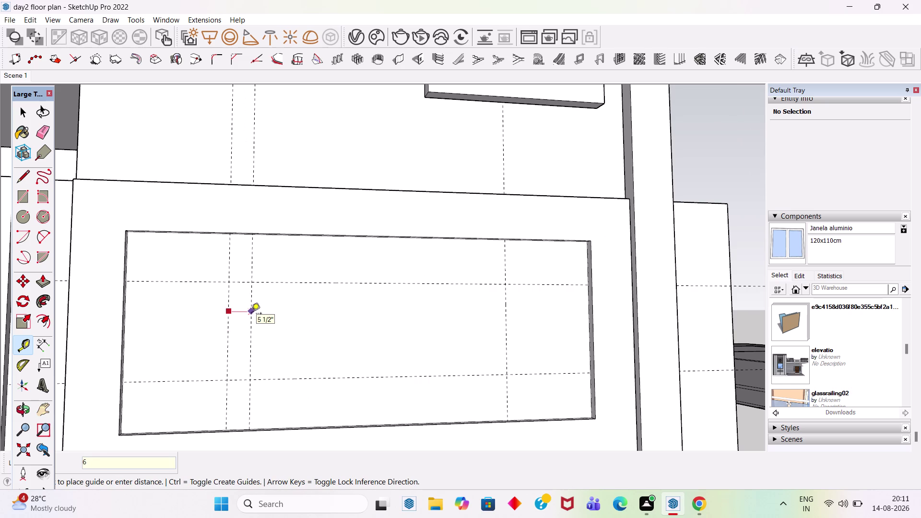
key(Return)
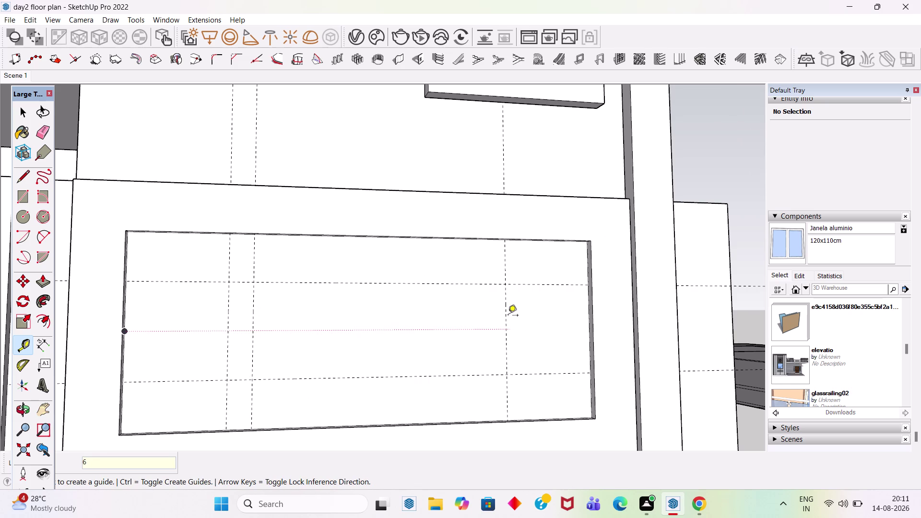
drag(507, 307, 501, 308)
text(6)
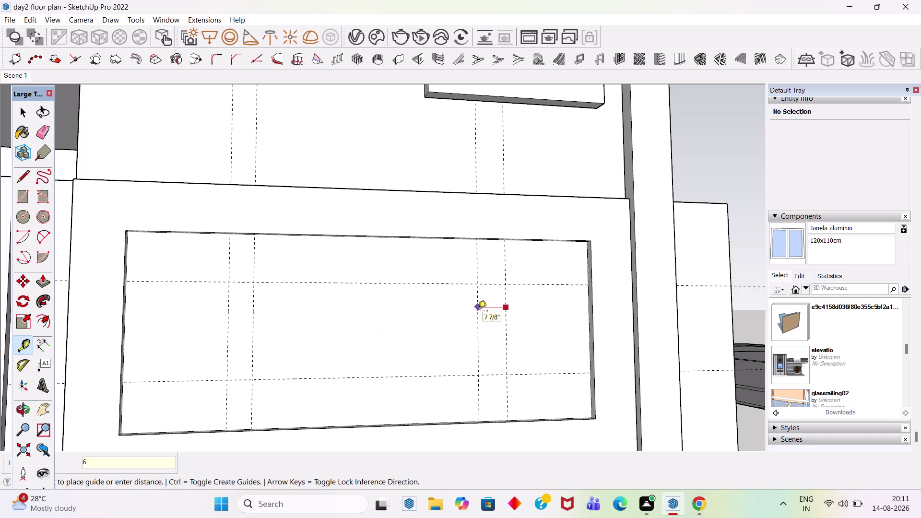
text(')
key(BackSpace)
key(Return)
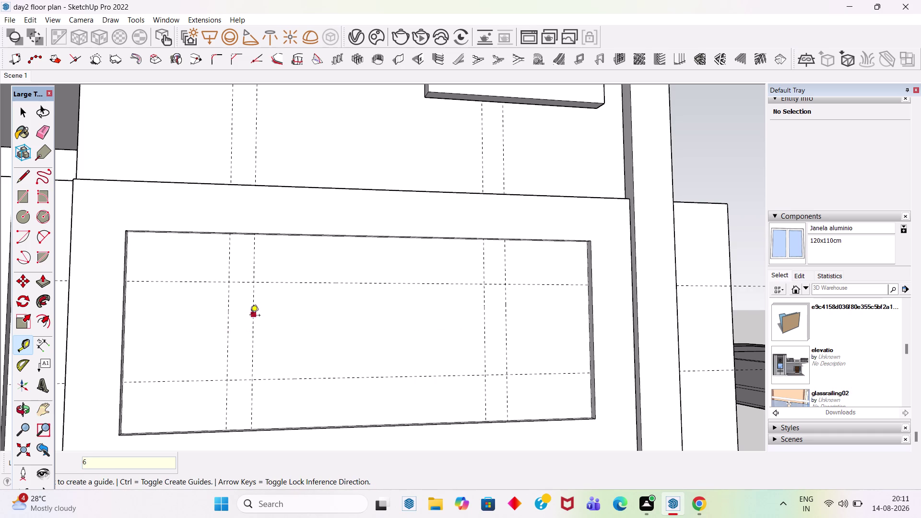
click(250, 316)
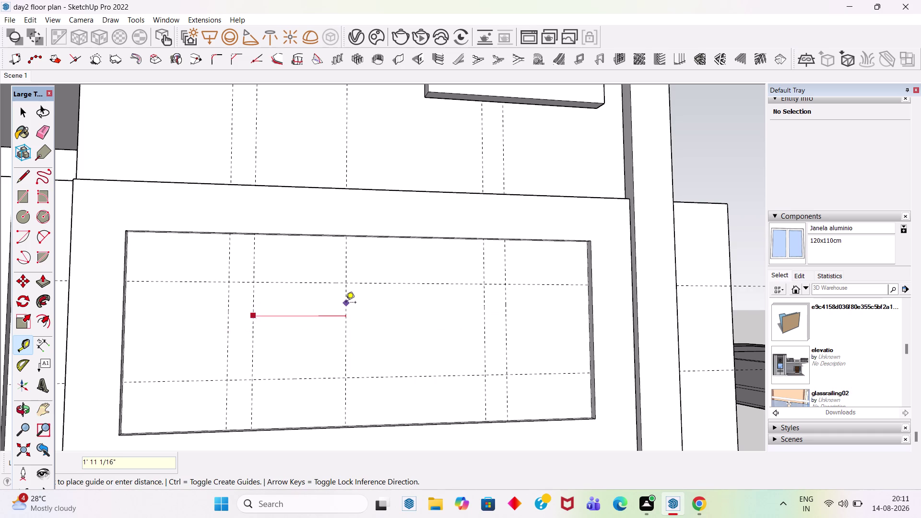
text(2')
key(Return)
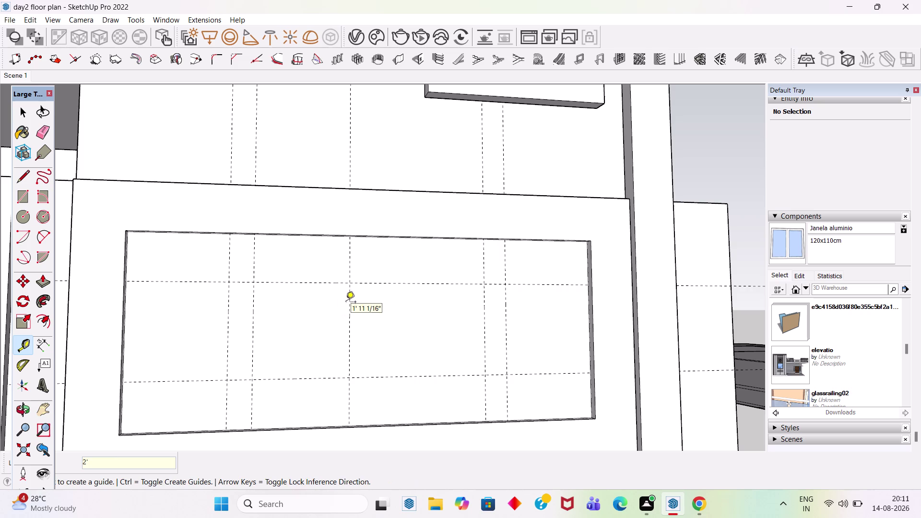
click(484, 315)
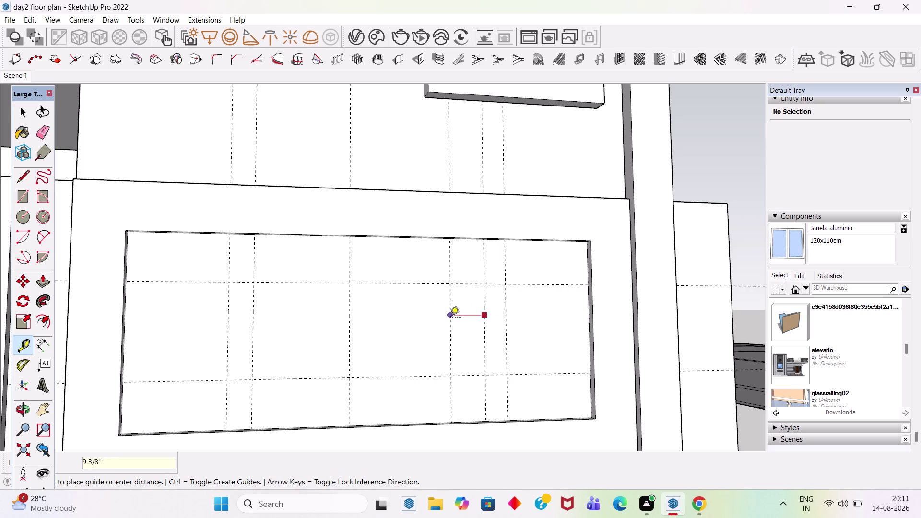
text(2')
key(Return)
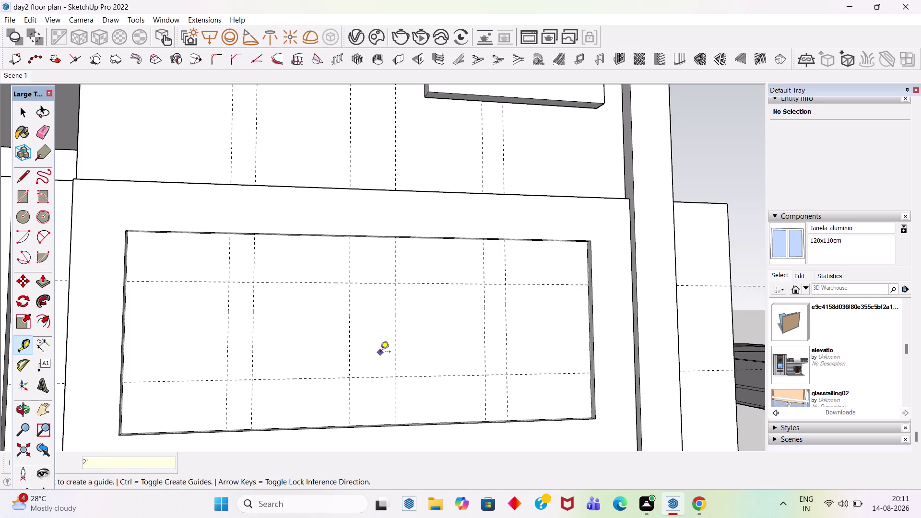
scroll(up, 3)
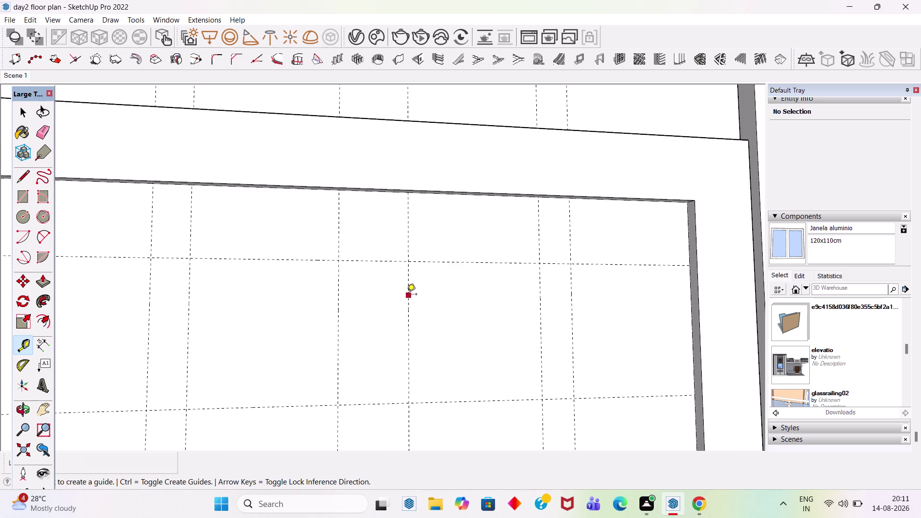
Draw three tall slot rectangles (middle, right, left) between guide intersections.
scroll(down, 3)
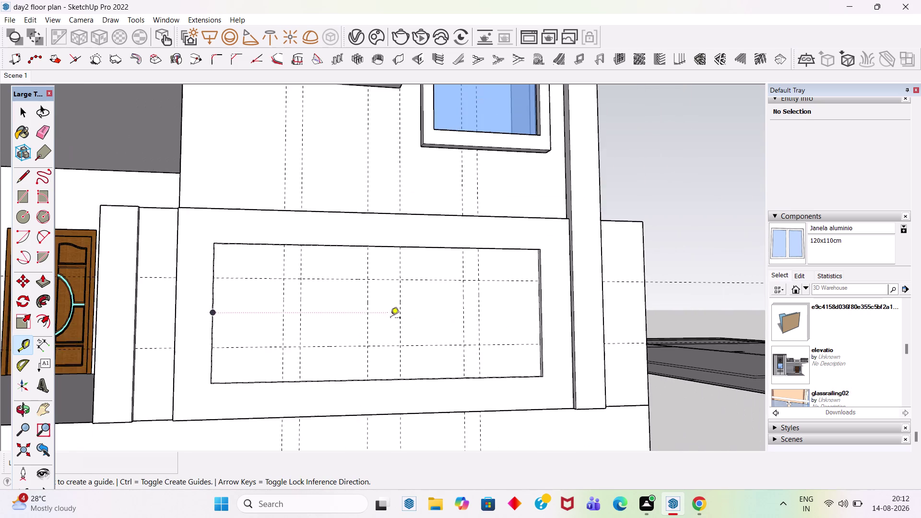
middle_drag(381, 310, 345, 353)
scroll(up, 3)
key(space)
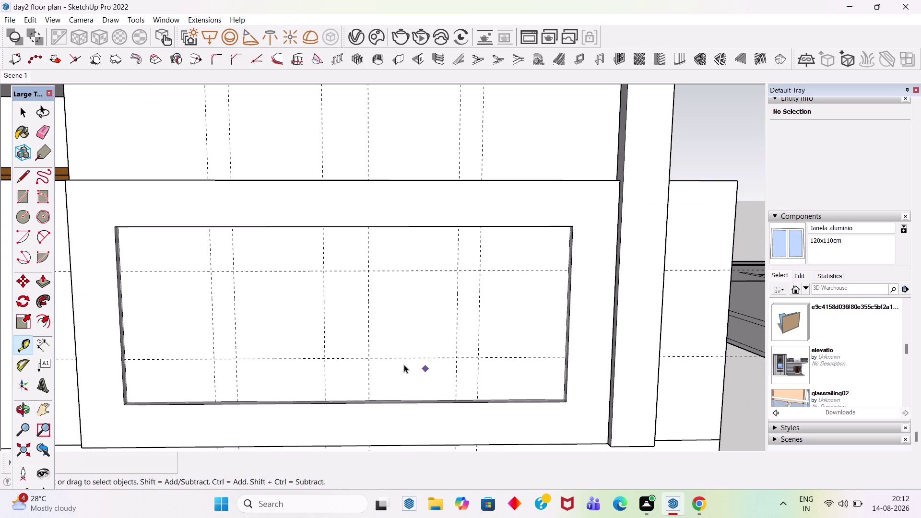
key(r)
click(324, 272)
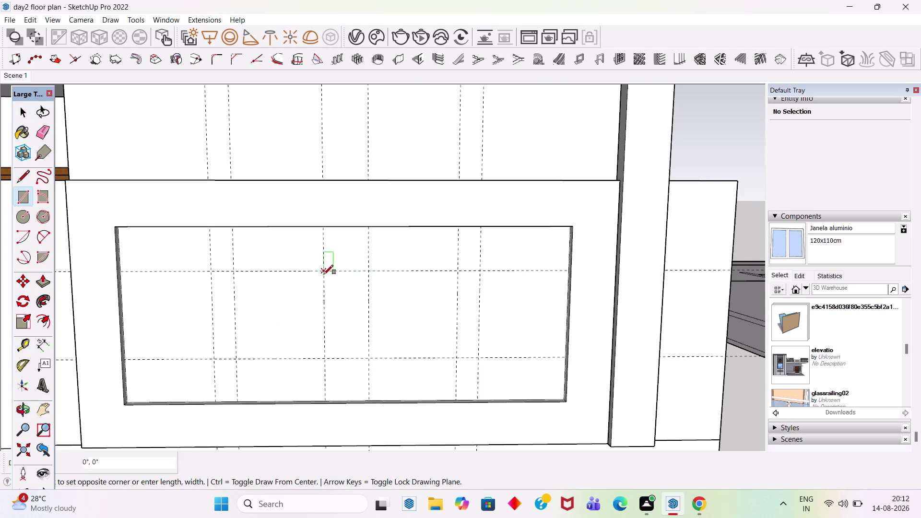
click(367, 358)
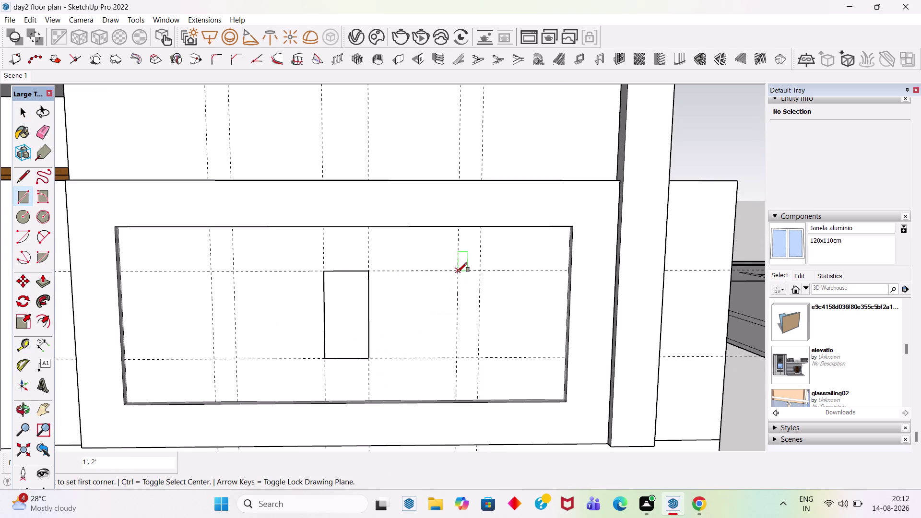
click(457, 271)
click(479, 358)
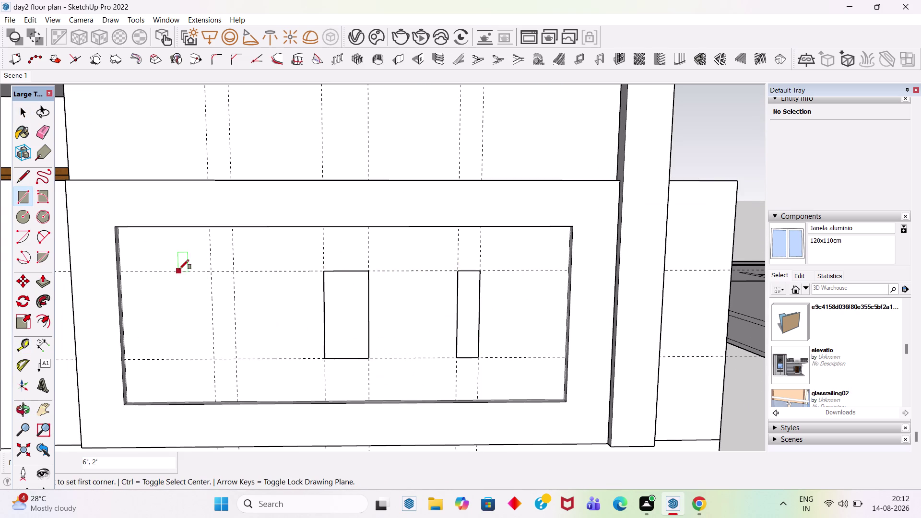
click(210, 272)
click(236, 361)
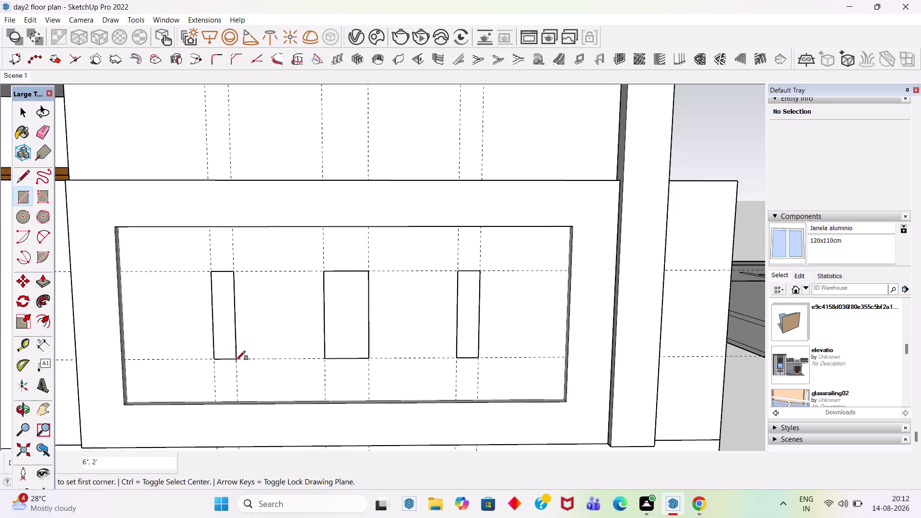
key(space)
Push all three slot faces inward 2".
key(p)
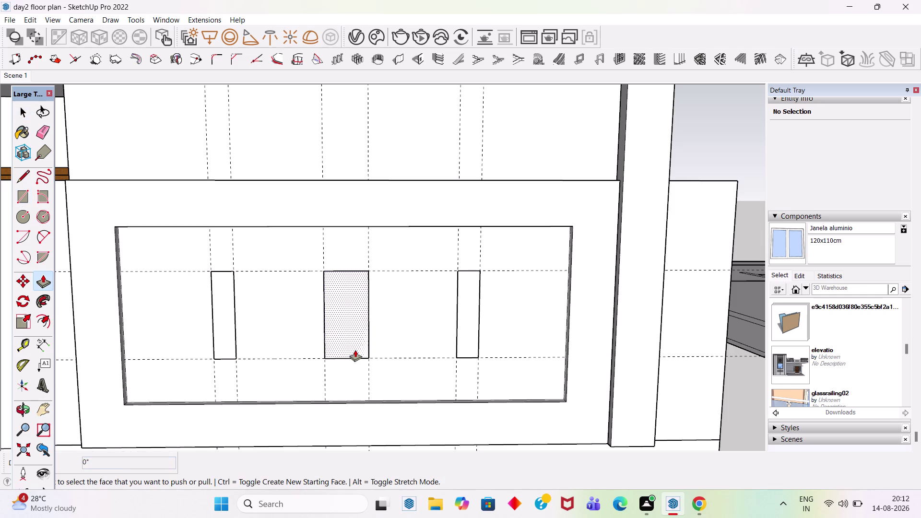
click(355, 350)
key(2)
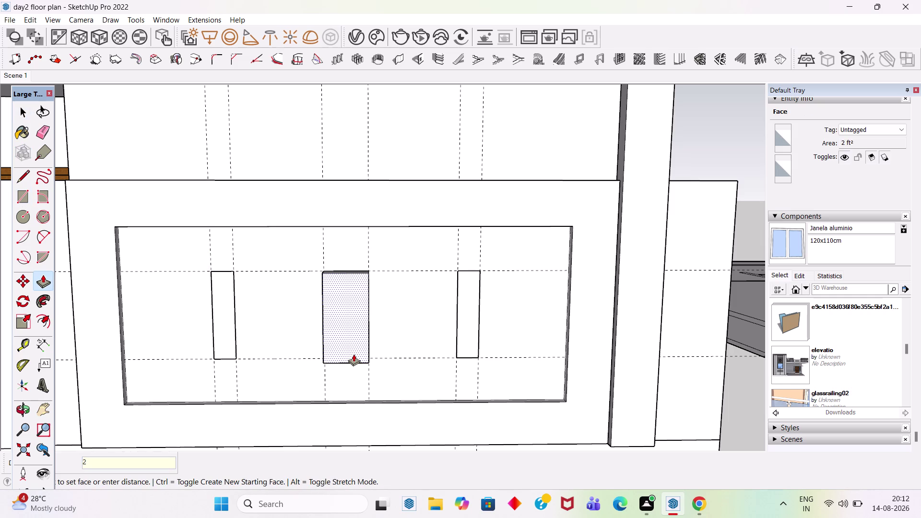
key(Return)
double_click(470, 345)
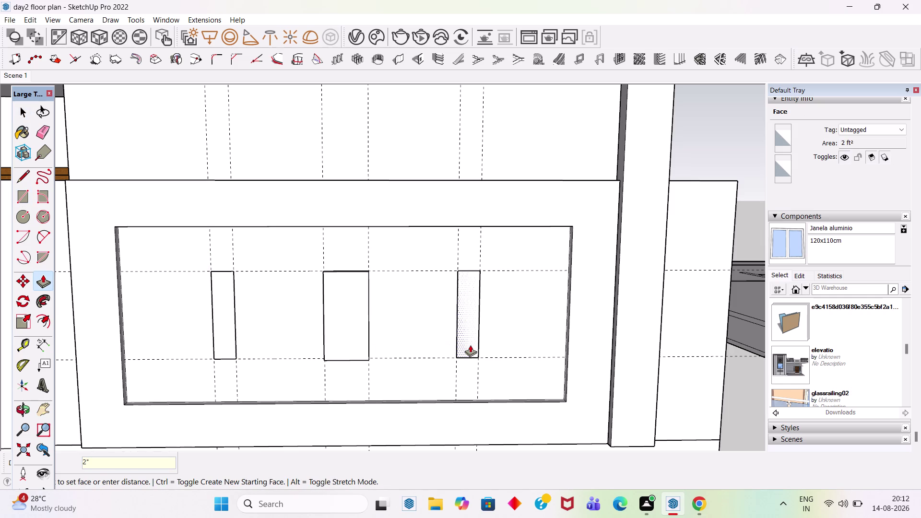
double_click(228, 342)
key(space)
Zoom out to the whole house front and delete all guides from the Edit menu.
scroll(down, 3)
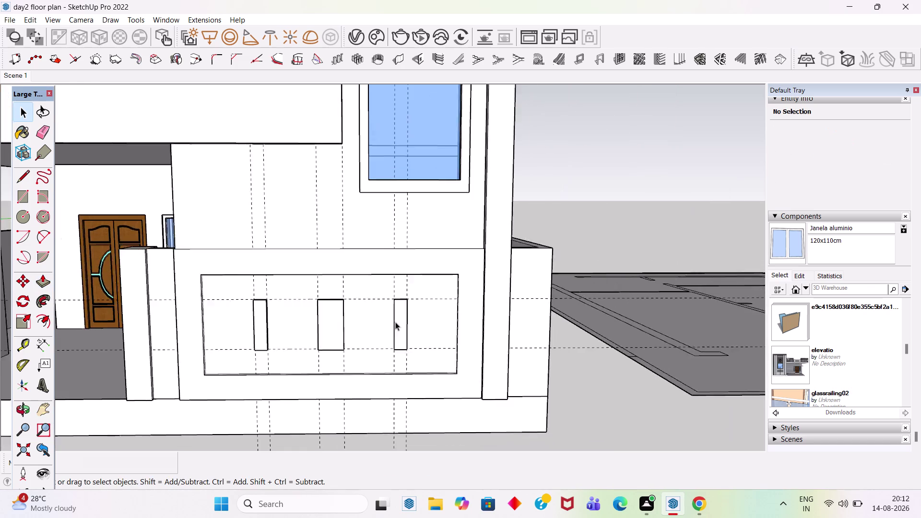
scroll(down, 3)
middle_drag(420, 400, 428, 339)
scroll(down, 3)
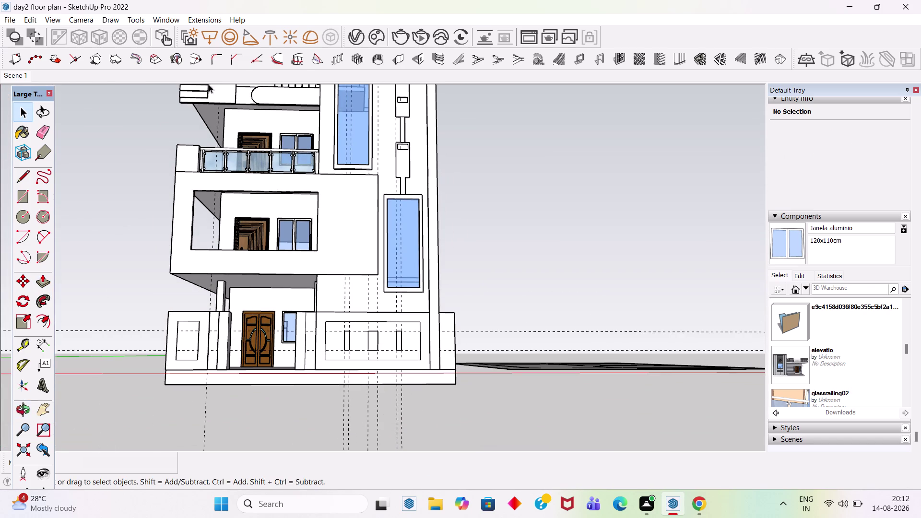
click(33, 23)
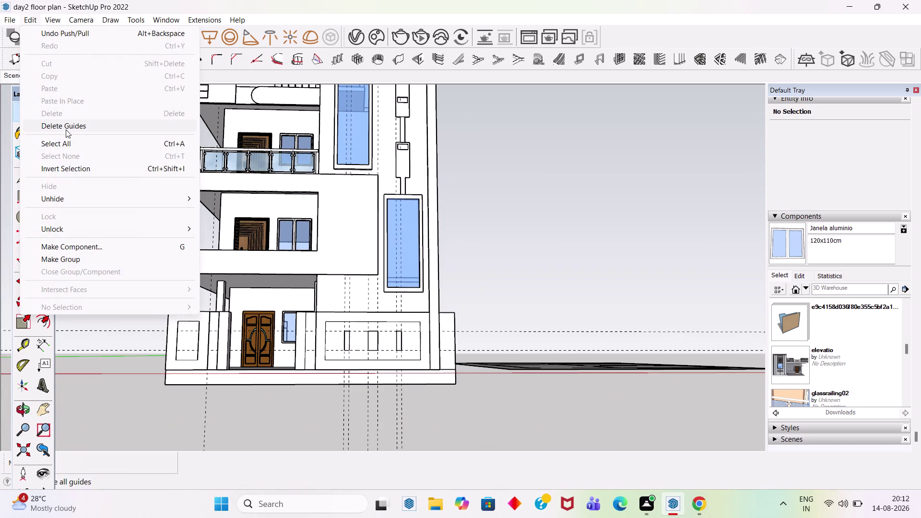
click(67, 128)
Orbit the house to an angled view and back toward the front.
scroll(down, 3)
scroll(up, 3)
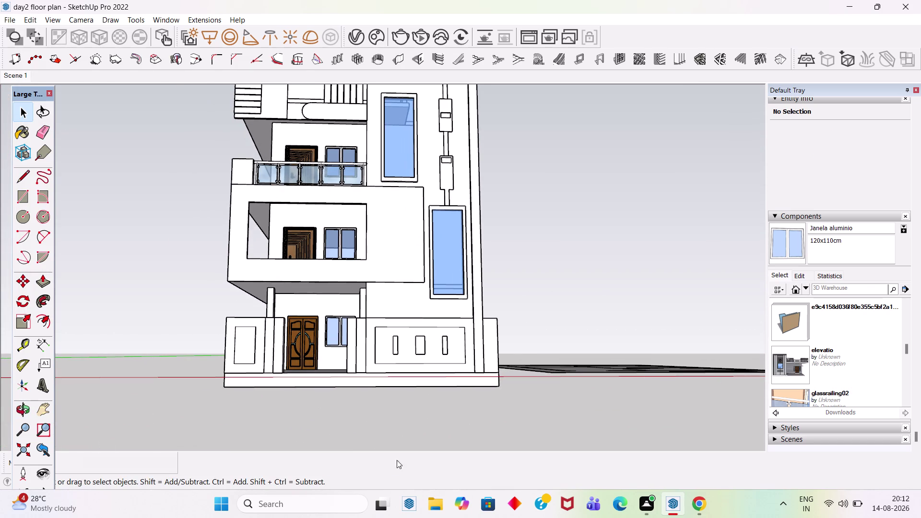
scroll(down, 3)
scroll(down, 3)
middle_drag(507, 302, 396, 330)
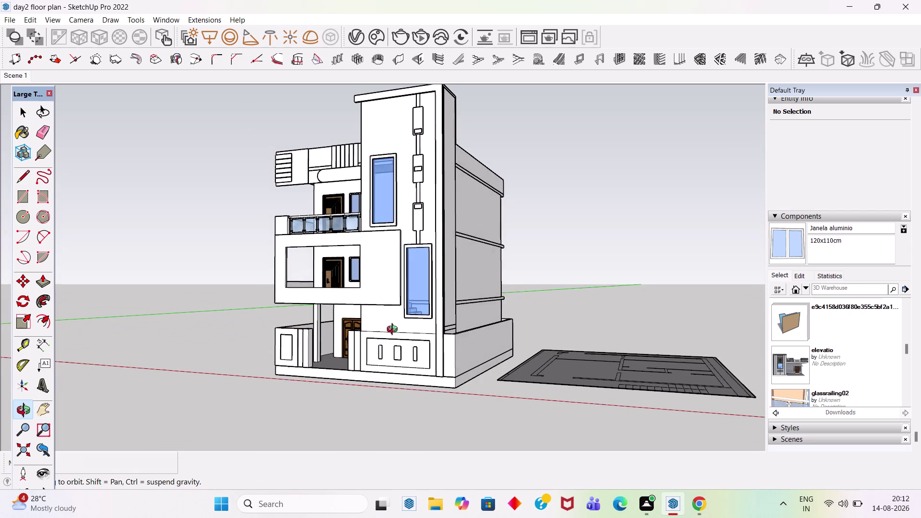
middle_drag(396, 330, 388, 333)
scroll(up, 3)
middle_drag(429, 340, 523, 339)
scroll(down, 3)
scroll(up, 3)
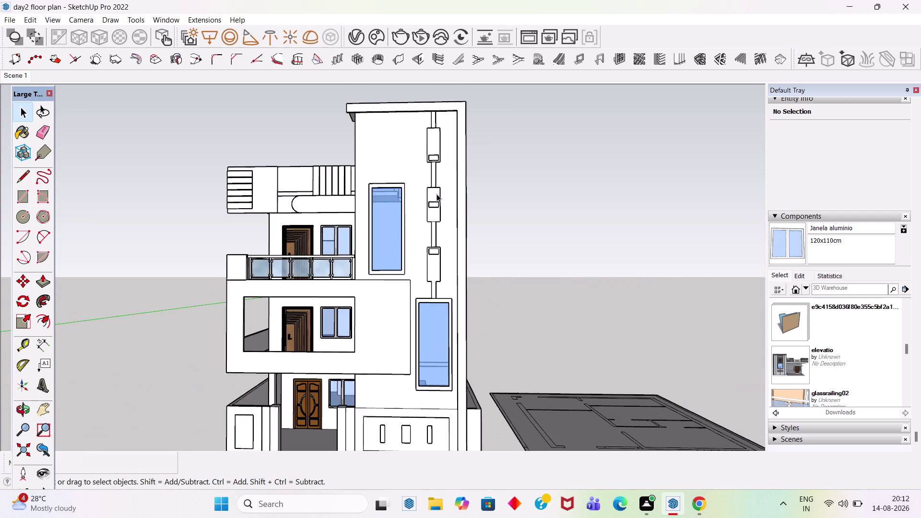
Orbit to a straight-on front view and re-centre the whole facade.
scroll(up, 3)
scroll(down, 3)
scroll(down, 3)
middle_drag(459, 309, 490, 267)
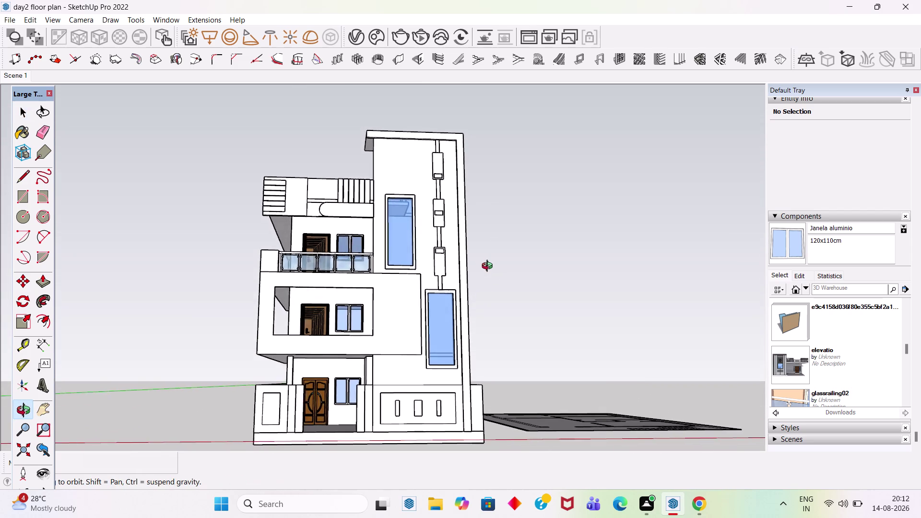
middle_drag(490, 267, 482, 269)
scroll(down, 3)
scroll(up, 3)
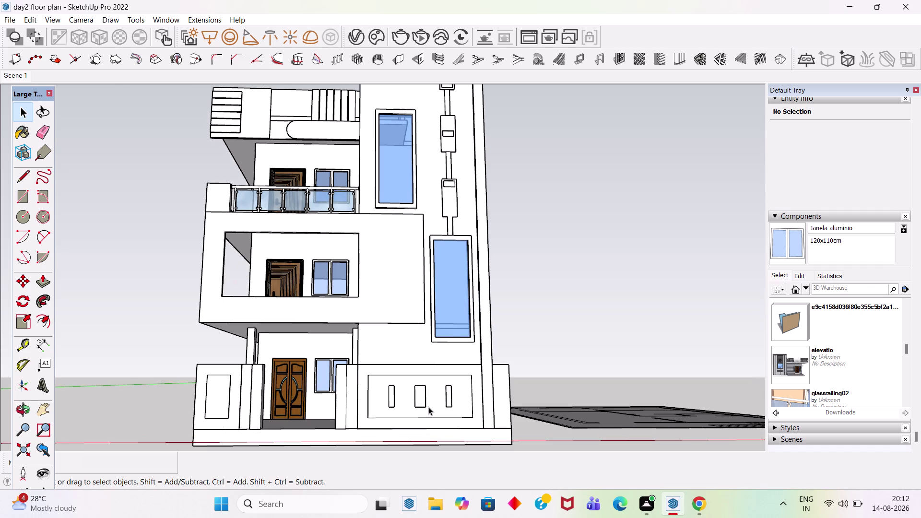
scroll(down, 3)
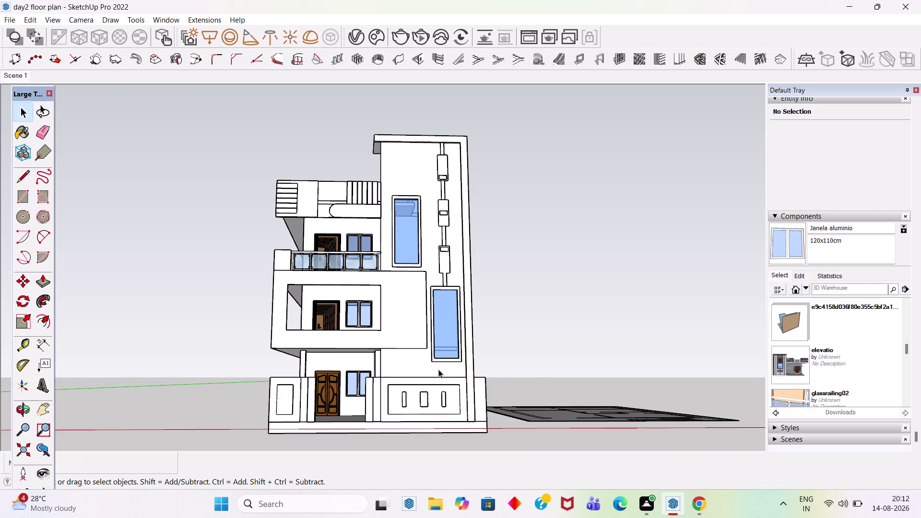
middle_drag(439, 369, 435, 400)
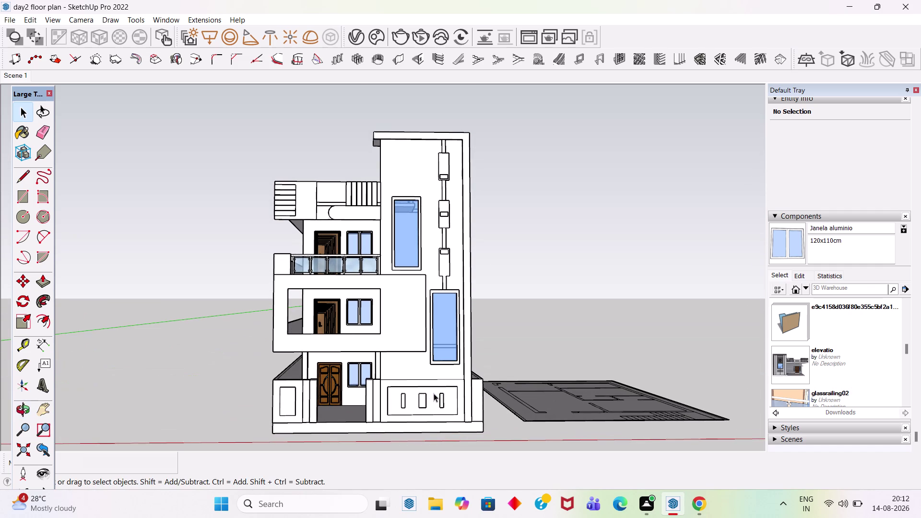
scroll(up, 3)
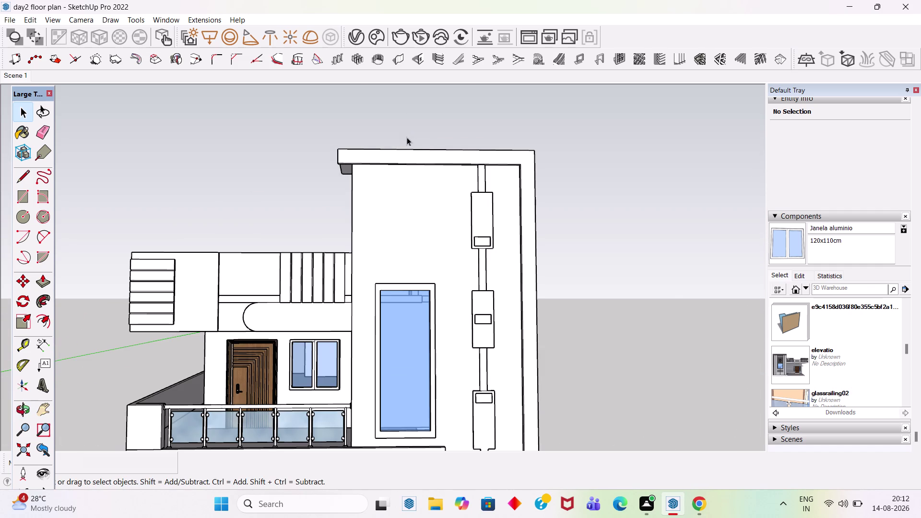
scroll(down, 3)
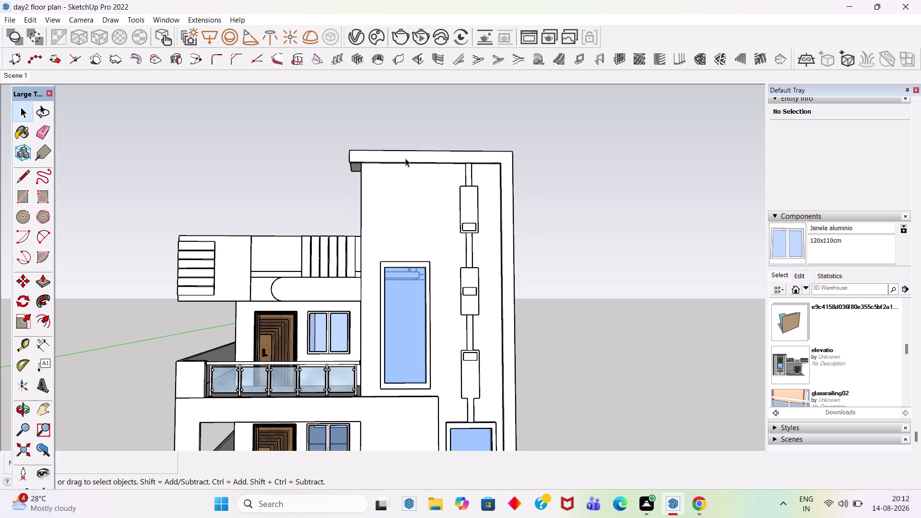
scroll(down, 3)
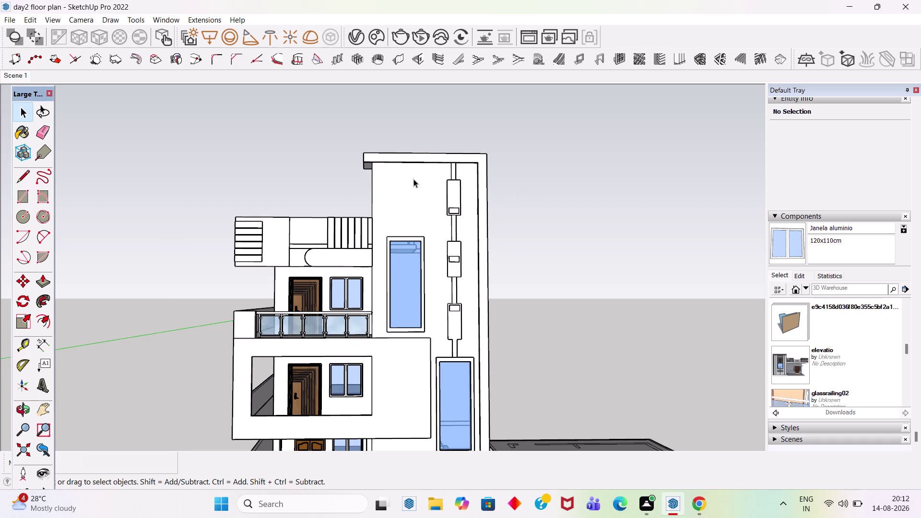
scroll(down, 3)
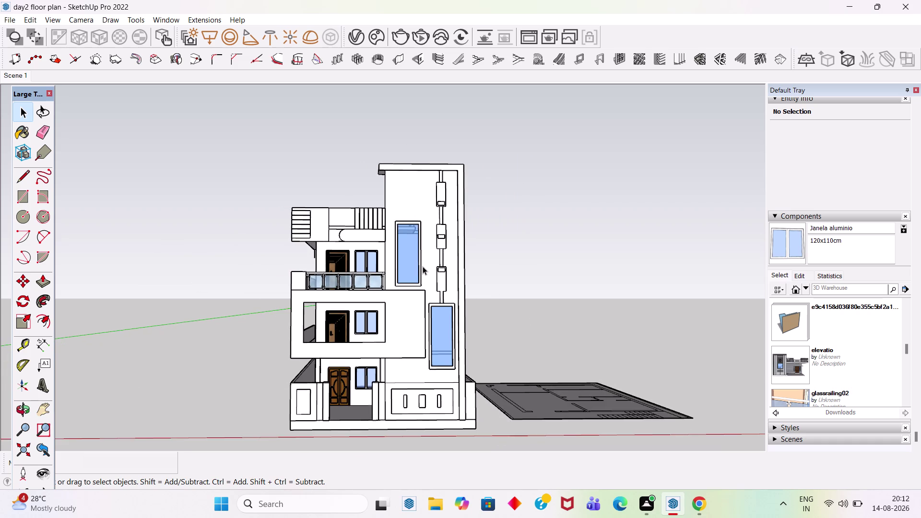
scroll(down, 3)
scroll(up, 3)
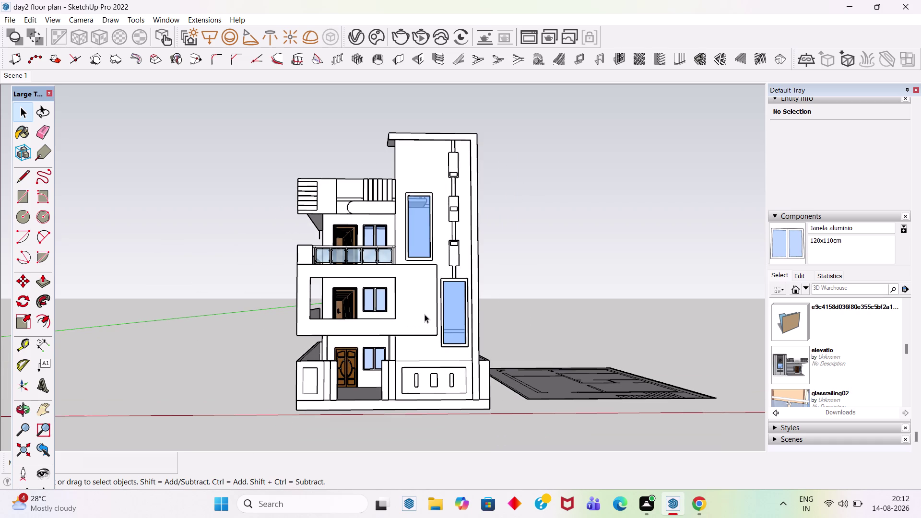
Select the second-floor front wall panel and orbit around to the side wall.
key(ctrl+s)
click(426, 313)
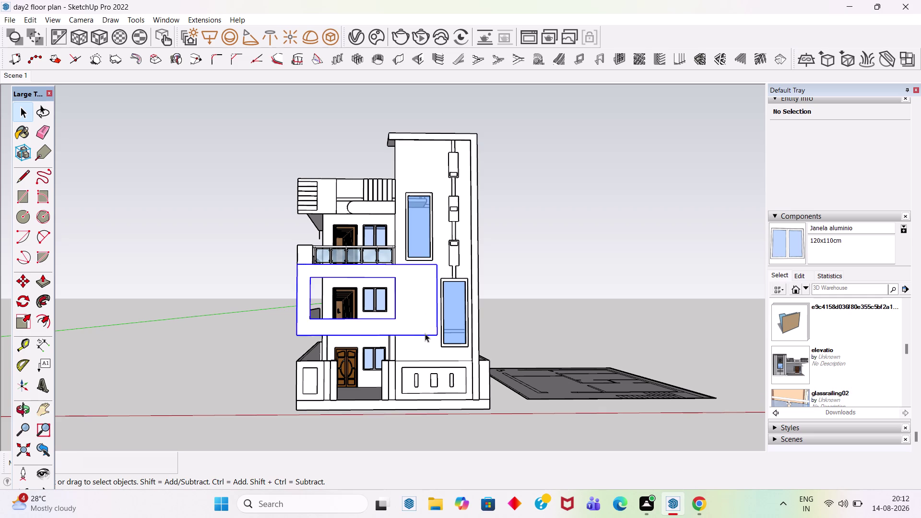
scroll(up, 3)
scroll(down, 3)
middle_drag(377, 323, 609, 324)
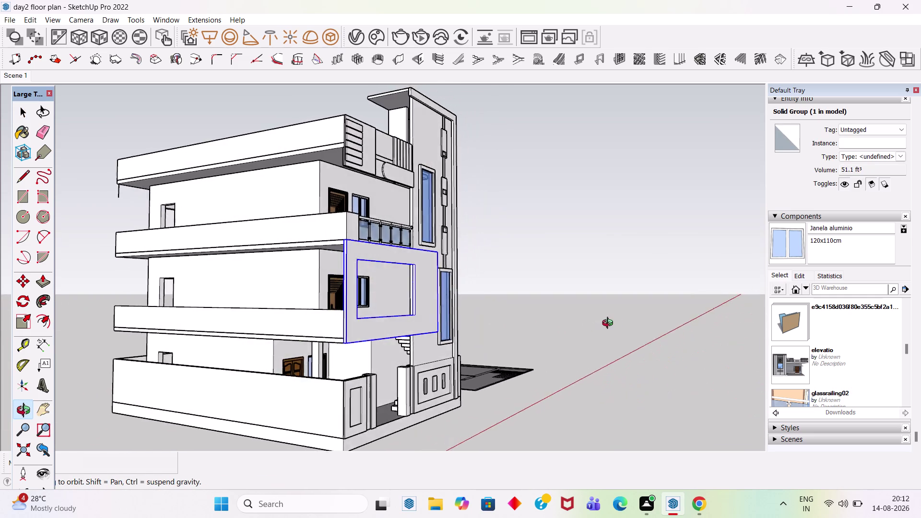
middle_drag(609, 324, 682, 340)
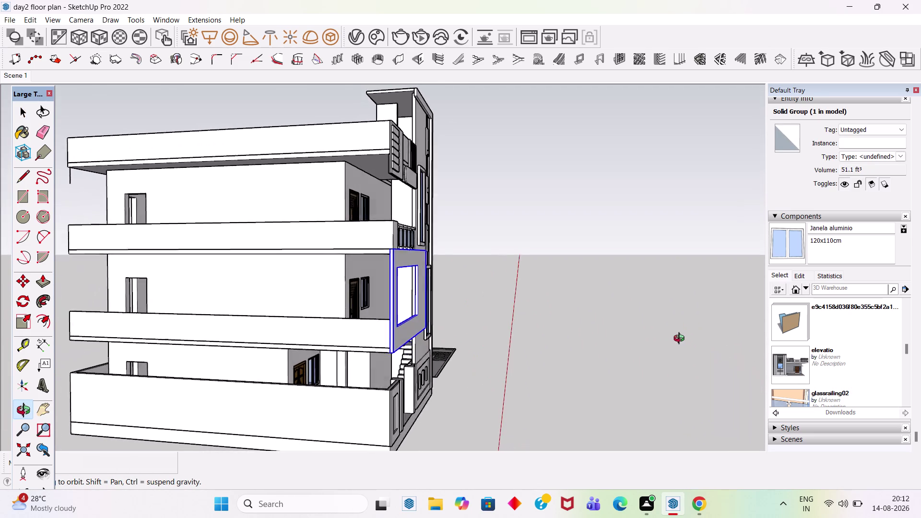
middle_drag(682, 339, 644, 296)
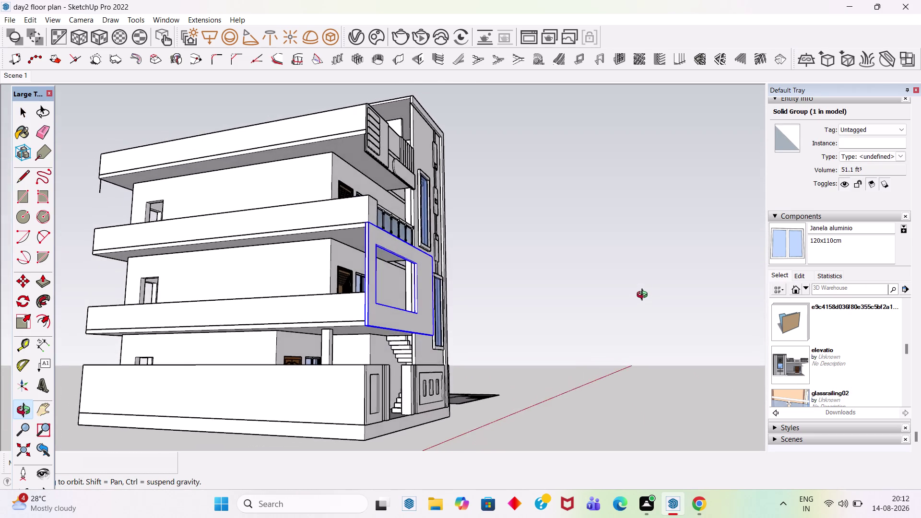
middle_drag(644, 296, 630, 319)
scroll(up, 3)
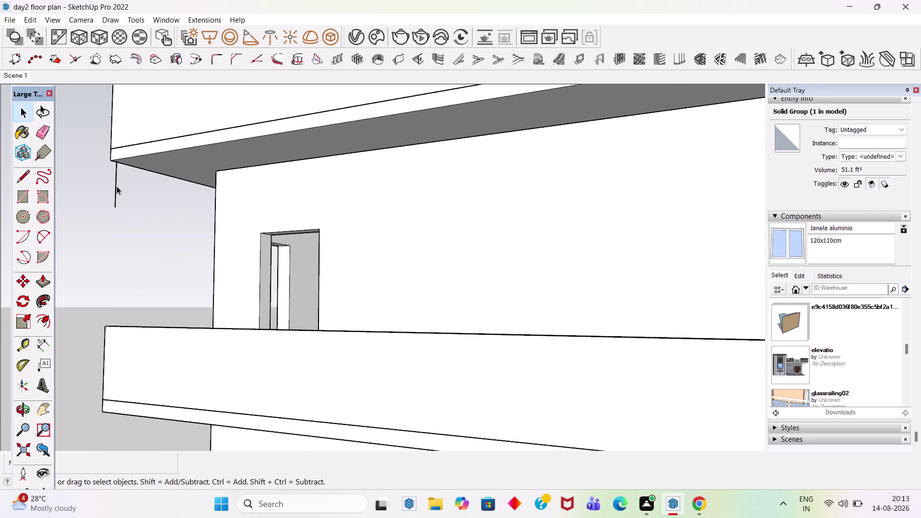
scroll(up, 3)
Open the top roof slab group and delete the stray short edge beneath it.
click(113, 193)
double_click(113, 193)
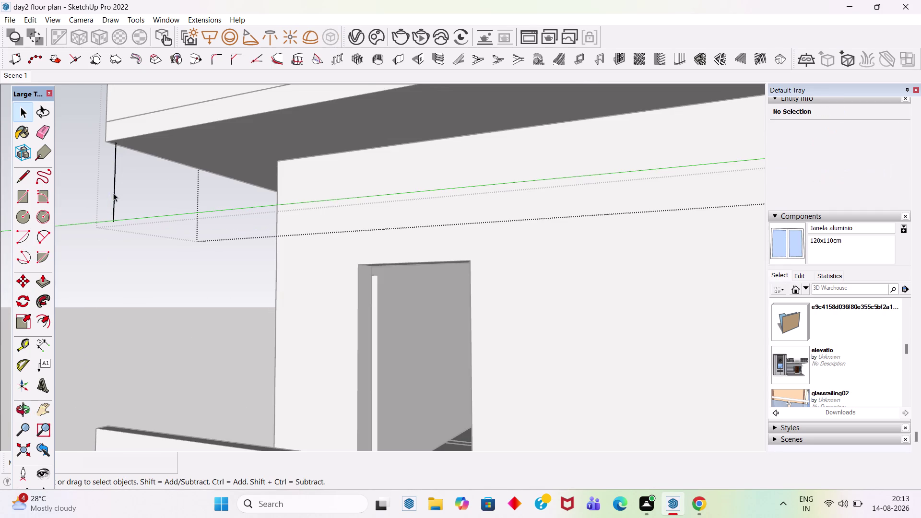
key(e)
click(113, 192)
key(space)
scroll(down, 3)
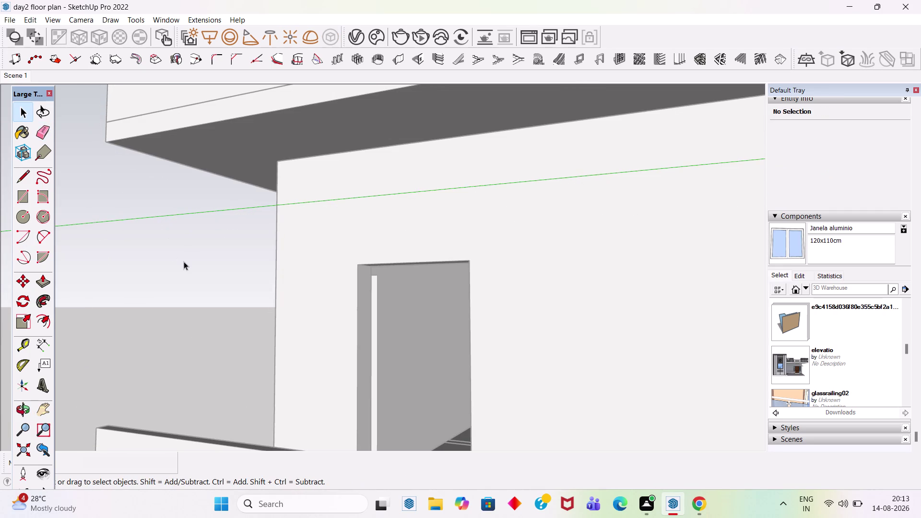
scroll(down, 3)
Select the top-floor vertical fins to inspect them, then clear the selection.
click(175, 318)
scroll(down, 3)
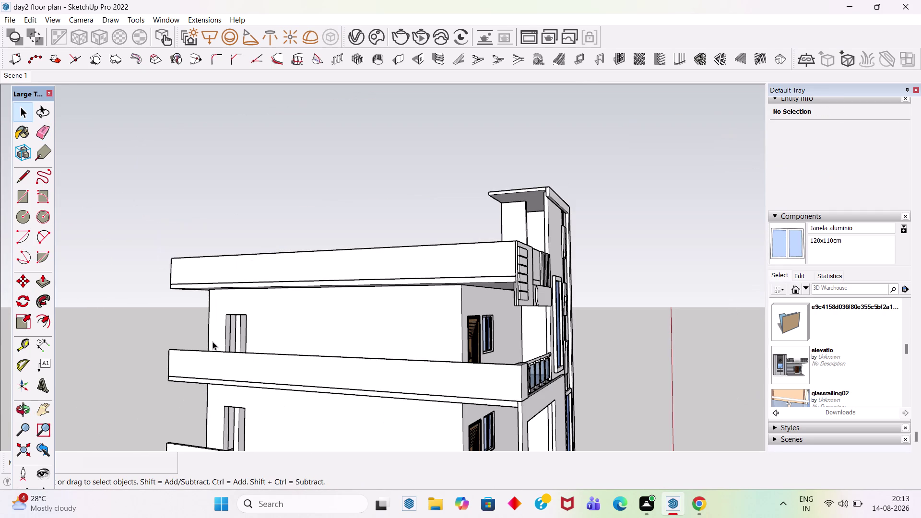
click(607, 286)
click(526, 298)
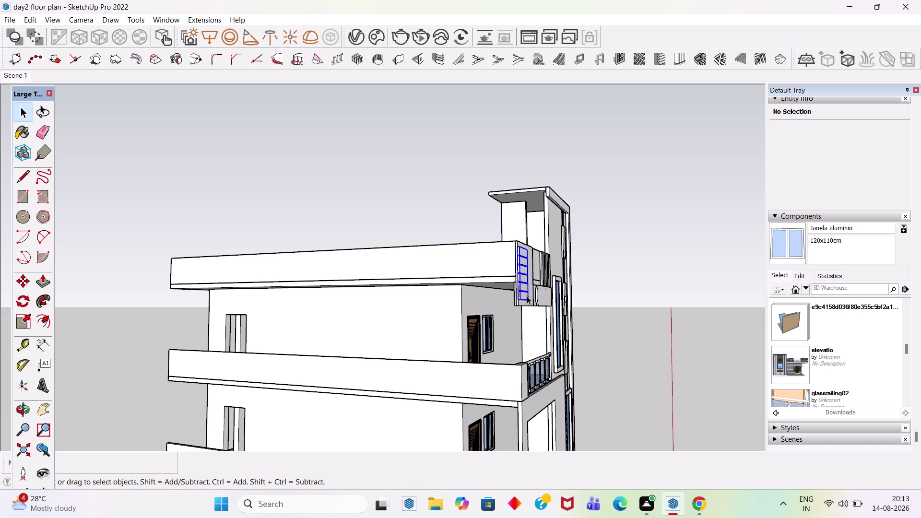
scroll(up, 3)
scroll(up, 3)
click(614, 255)
scroll(down, 3)
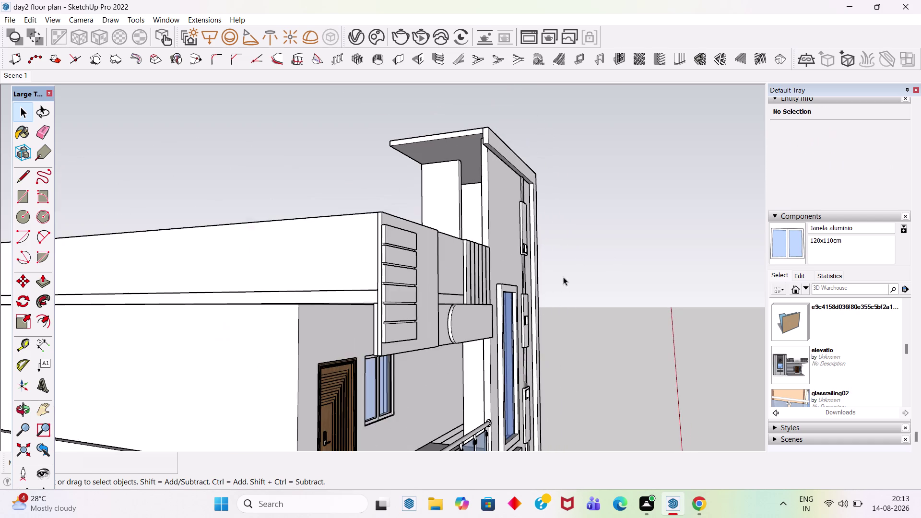
Orbit back to the house front beside the floor plan and save.
middle_drag(545, 274, 272, 292)
scroll(down, 3)
scroll(up, 3)
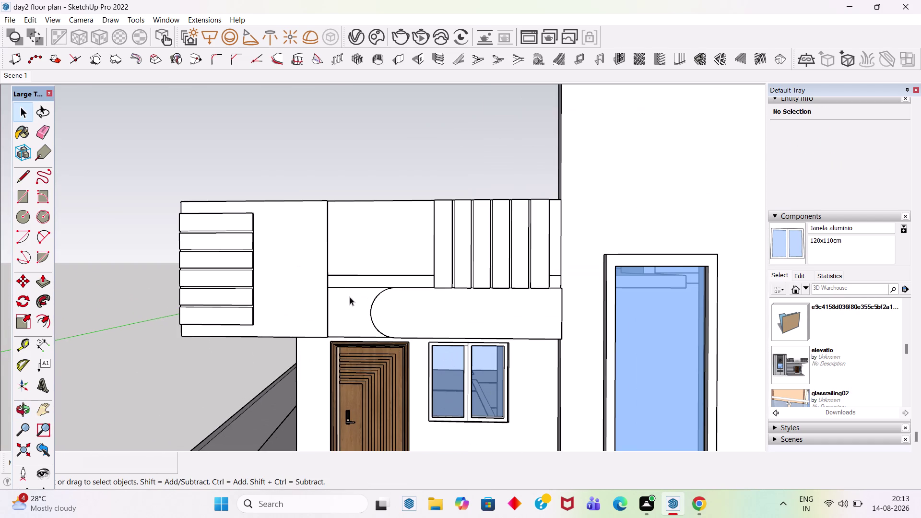
scroll(down, 3)
scroll(down, 3)
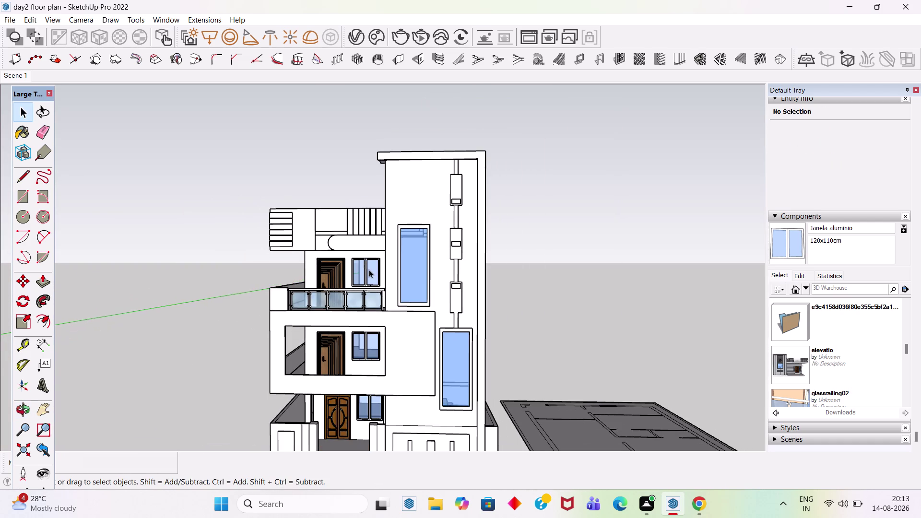
scroll(down, 3)
scroll(up, 3)
scroll(down, 3)
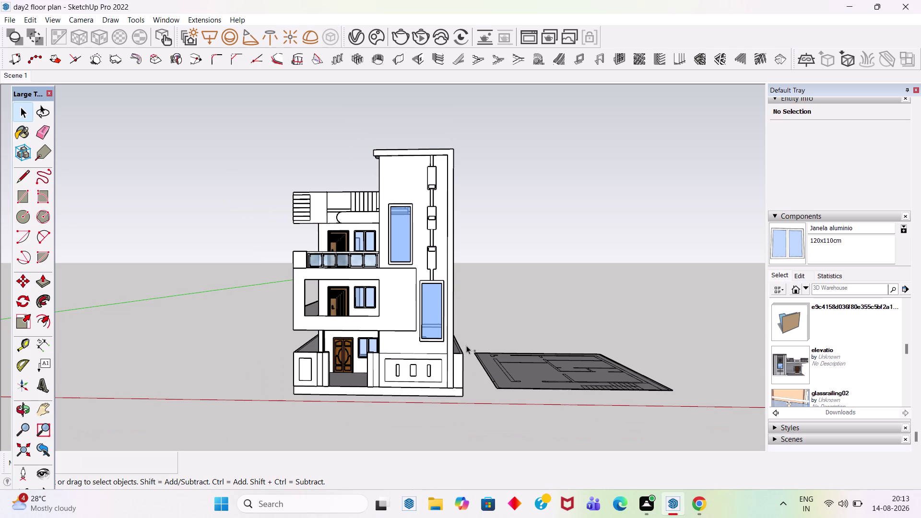
key(ctrl+s)
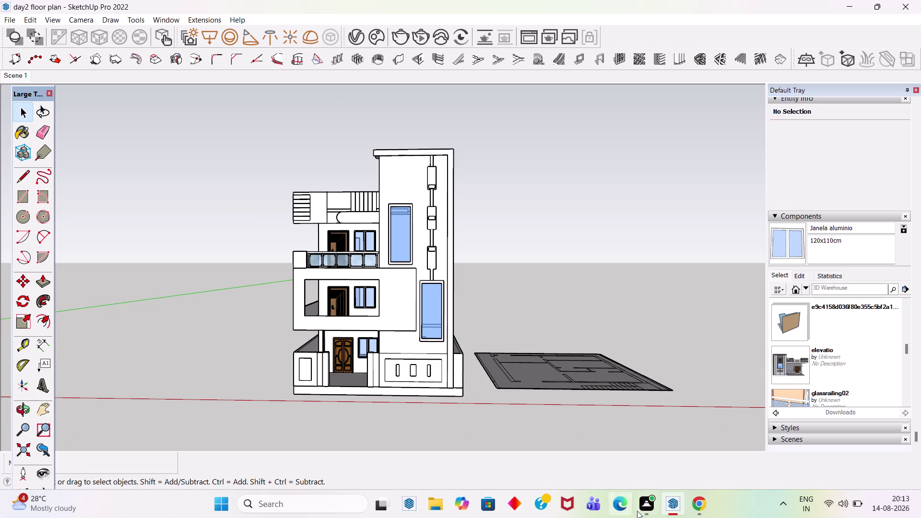